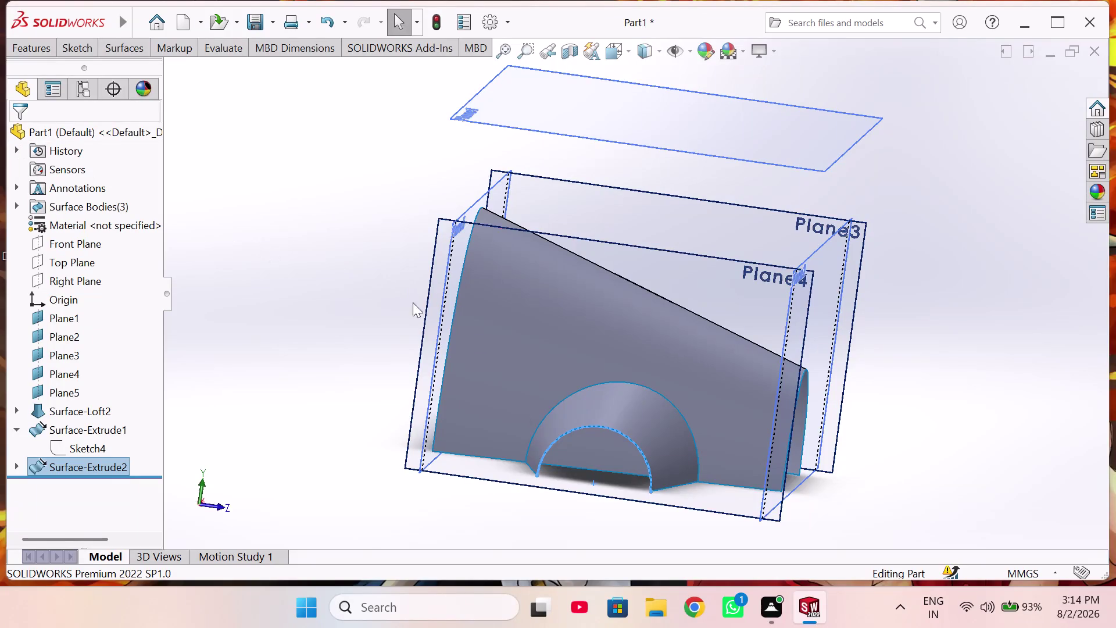
Open a sketch on Plane2, then exit and discard it unused.
middle_drag(491, 333, 393, 369)
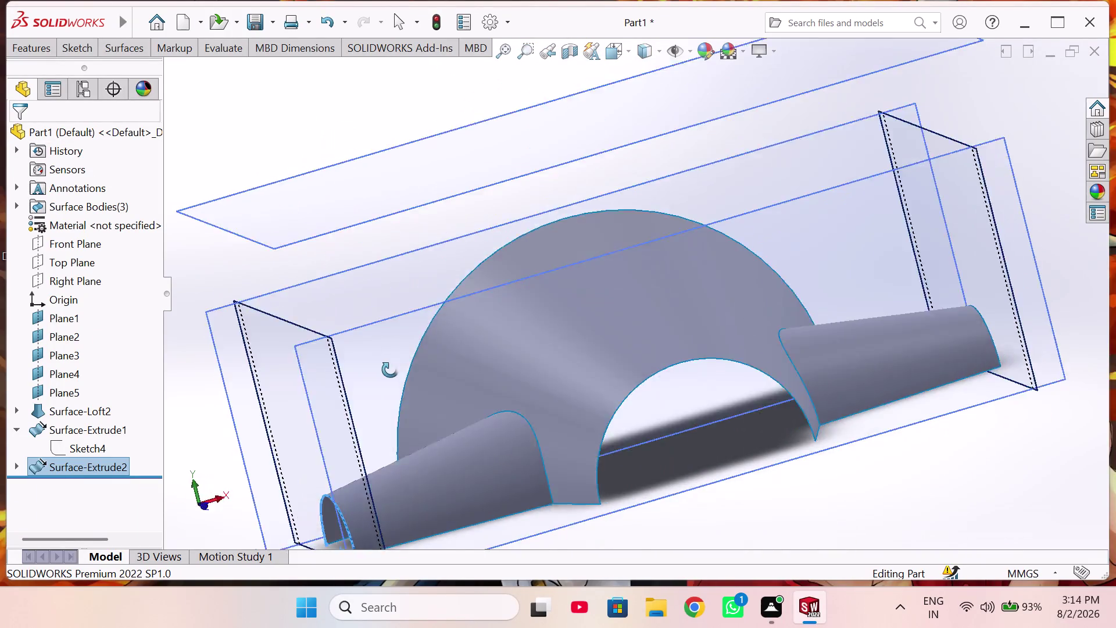
middle_drag(393, 370, 475, 314)
scroll(up, 3)
scroll(up, 3)
middle_drag(496, 334, 576, 335)
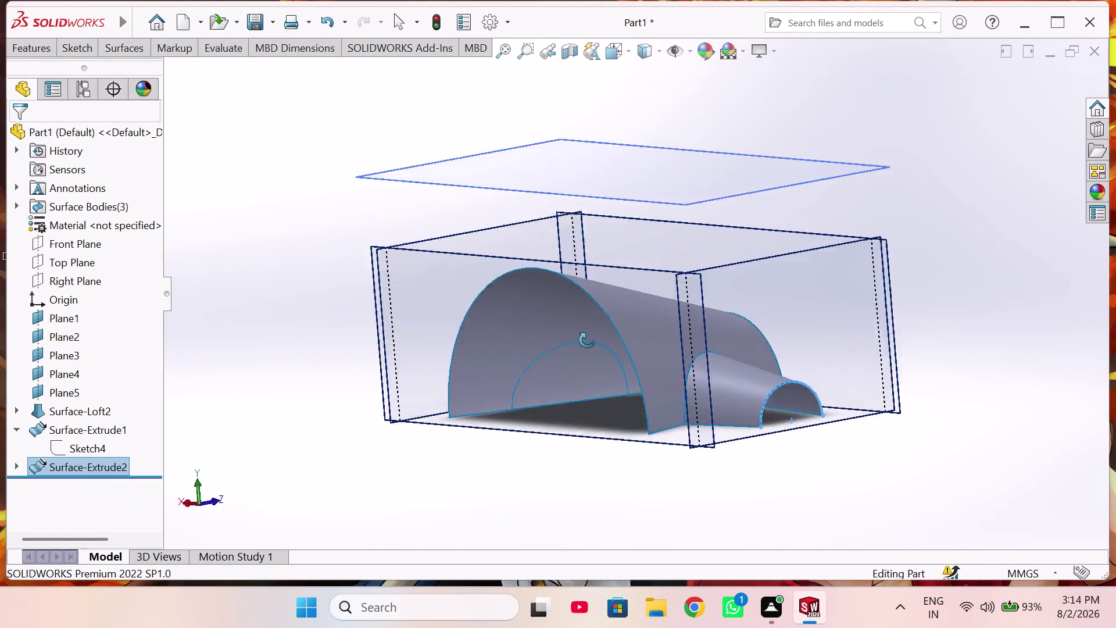
middle_drag(576, 335, 644, 404)
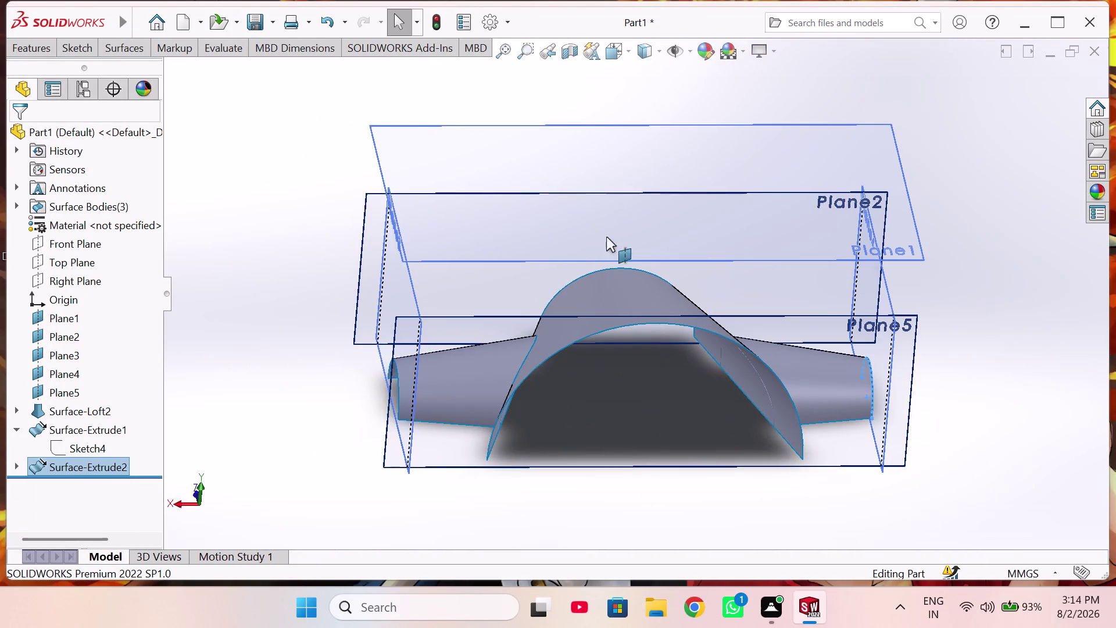
click(639, 195)
click(697, 152)
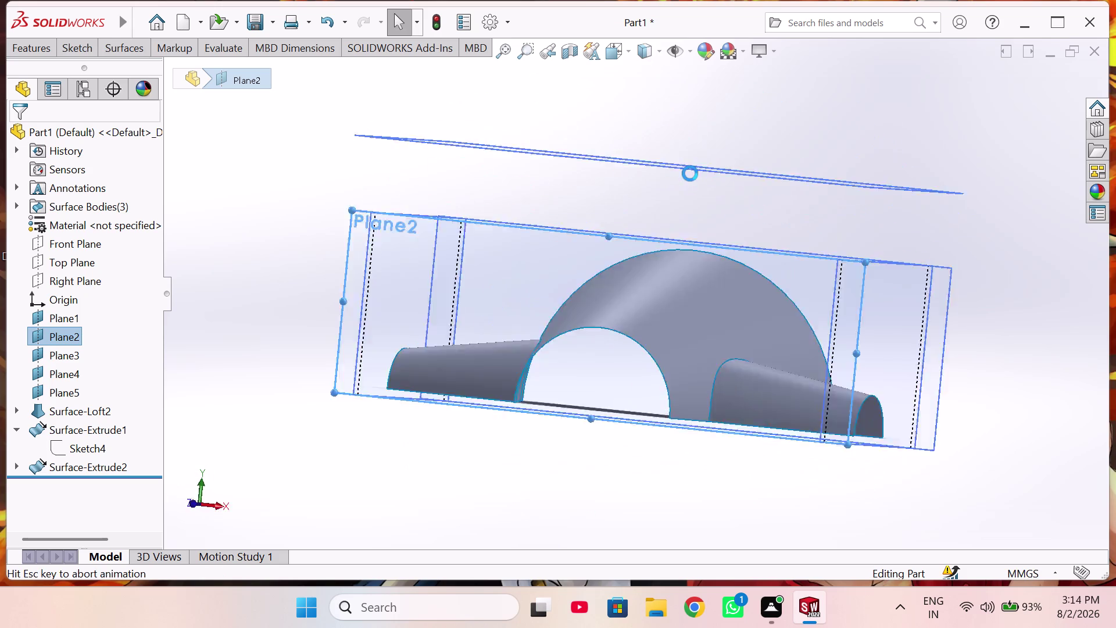
middle_drag(647, 247, 649, 257)
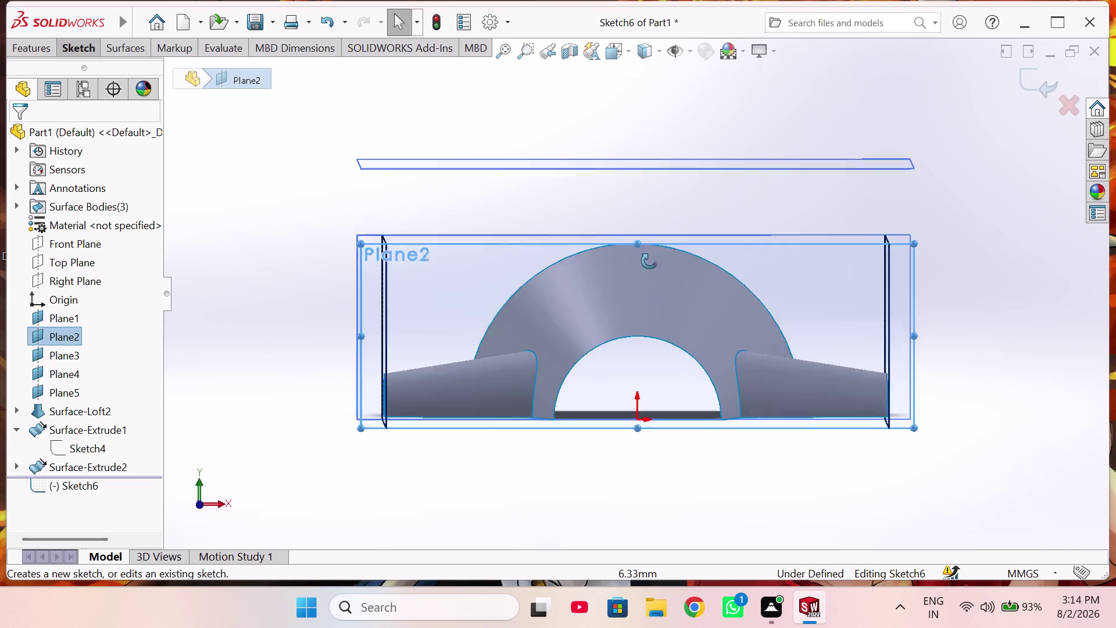
middle_drag(648, 257, 657, 352)
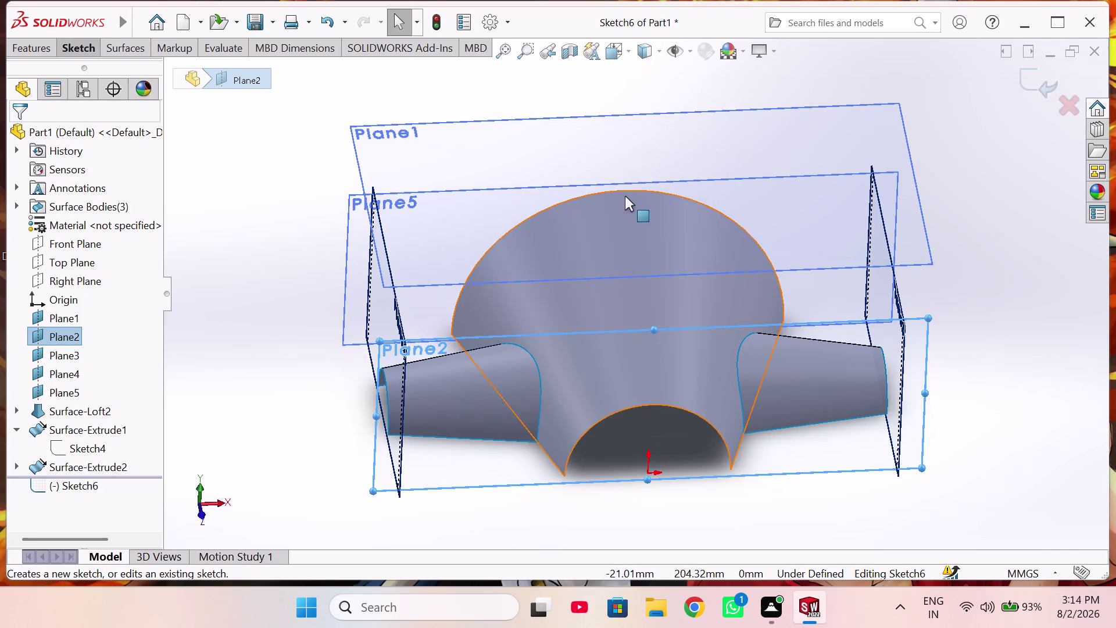
click(618, 187)
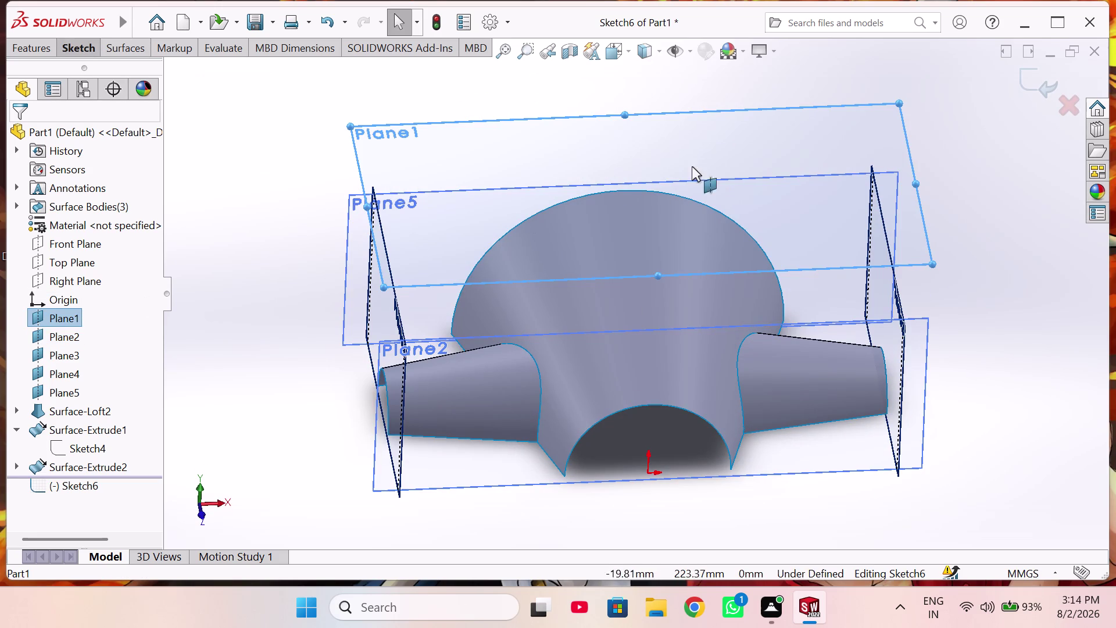
click(1074, 111)
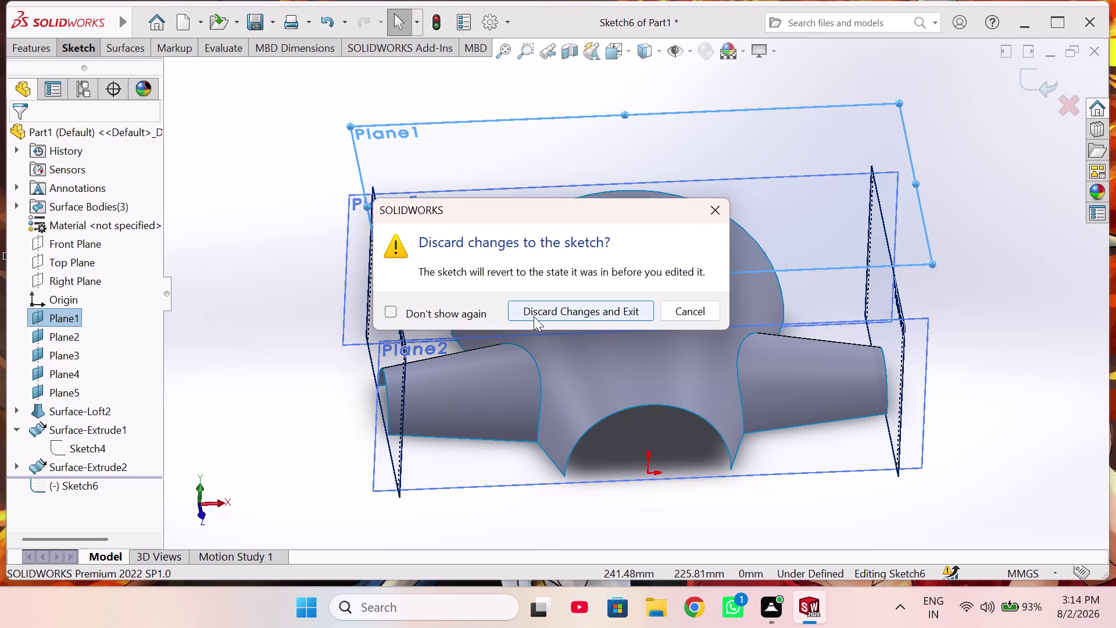
click(538, 312)
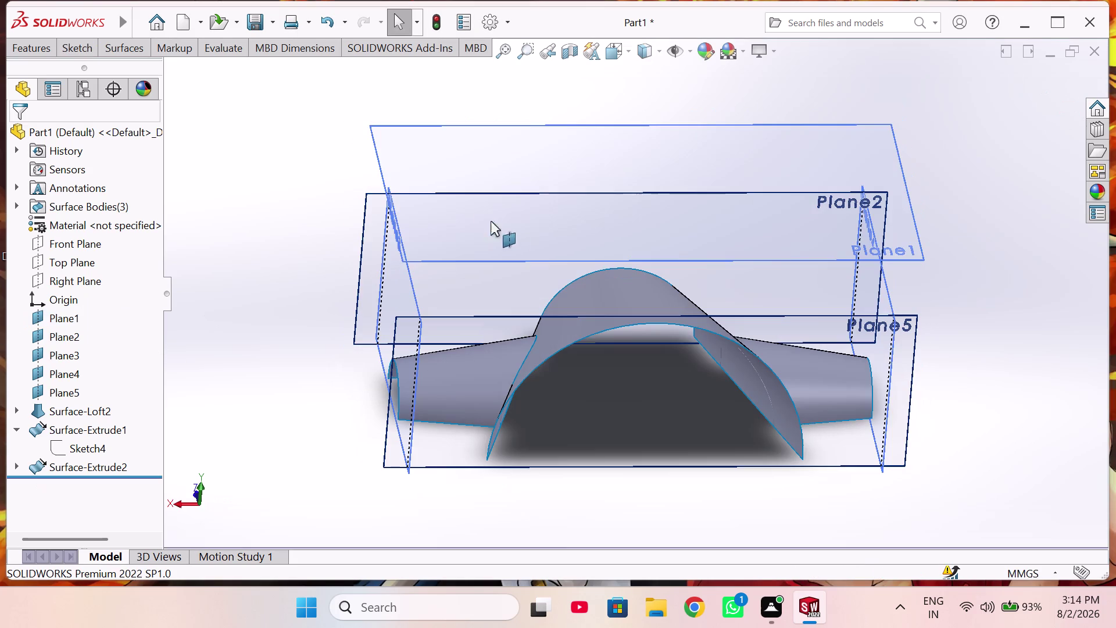
Start a sketch on Plane1 and draw a circle centred on the origin.
click(456, 159)
click(521, 130)
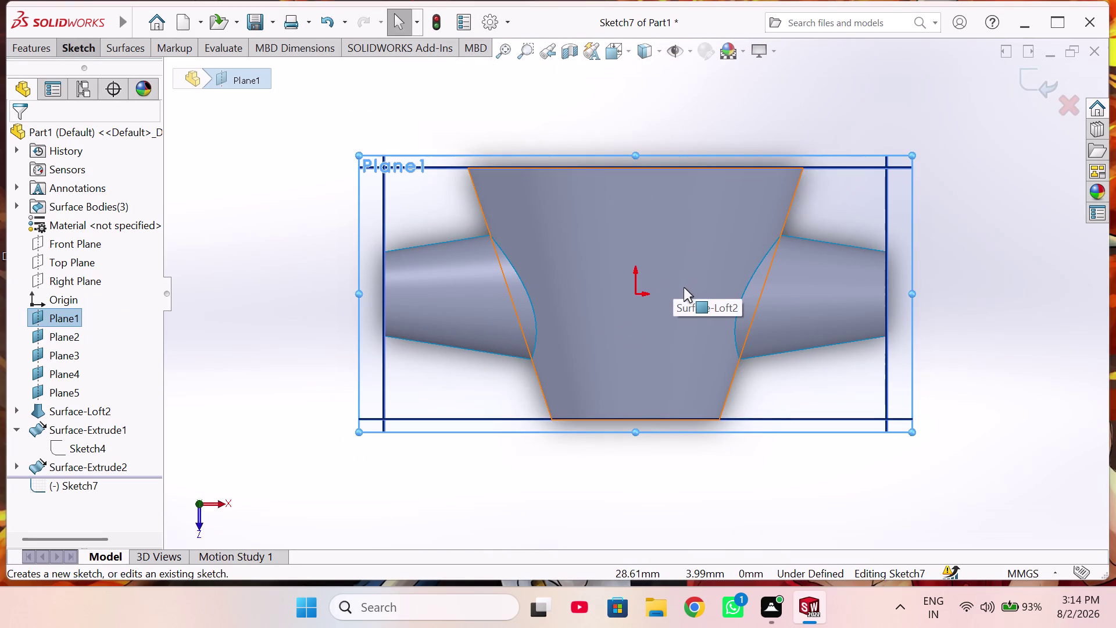
right_drag(705, 320, 811, 322)
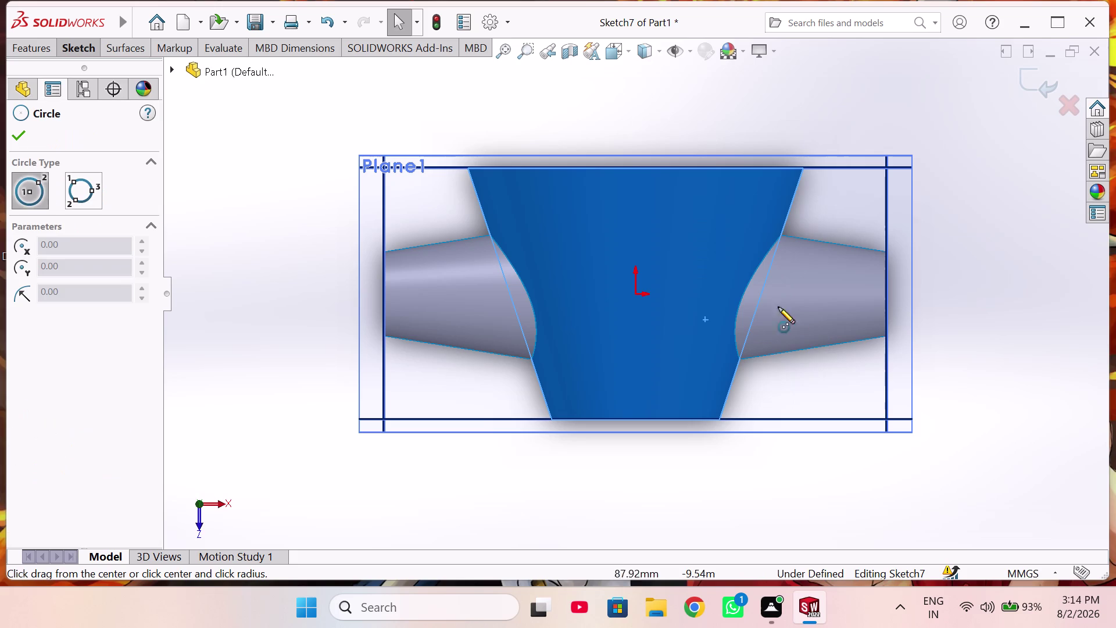
click(635, 296)
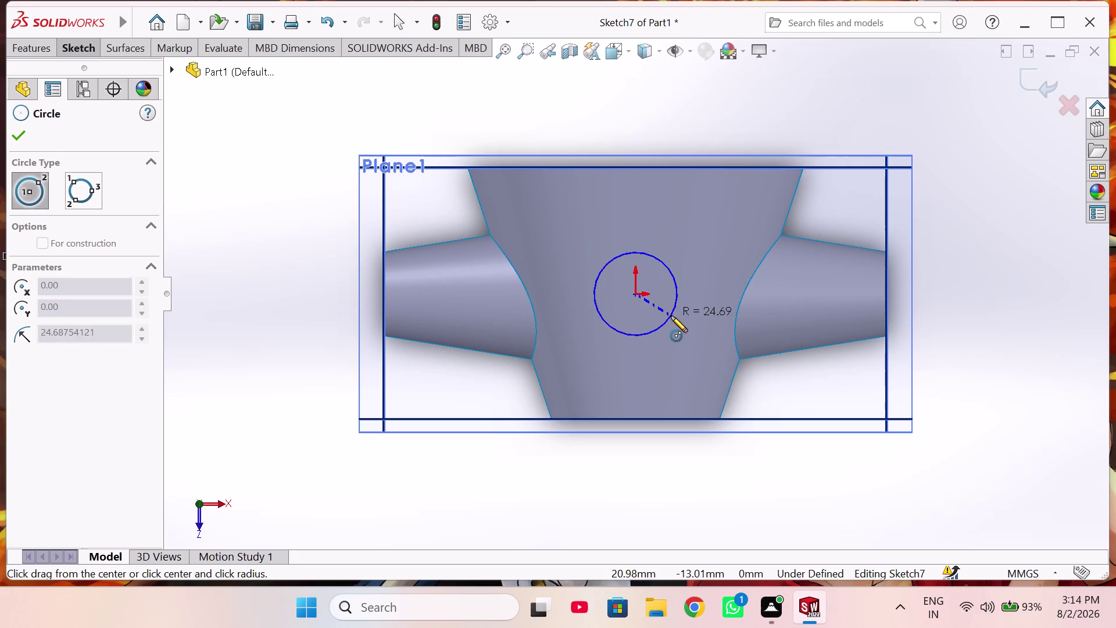
click(677, 317)
Add a diameter dimension to the circle with Smart Dimension.
right_drag(739, 292, 733, 254)
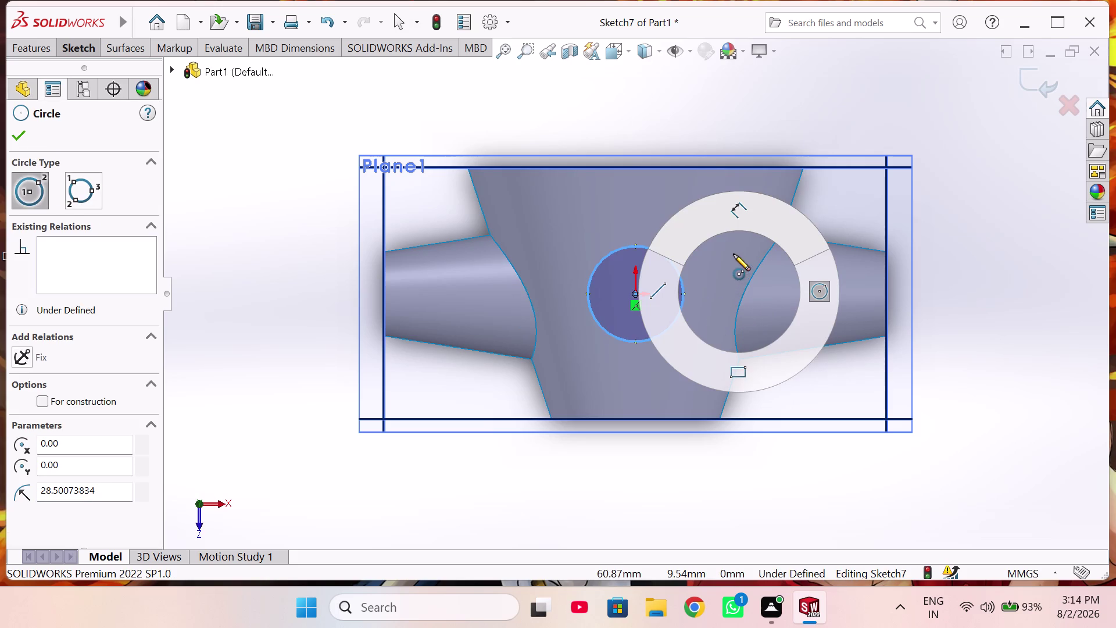
right_drag(734, 255, 727, 164)
click(671, 260)
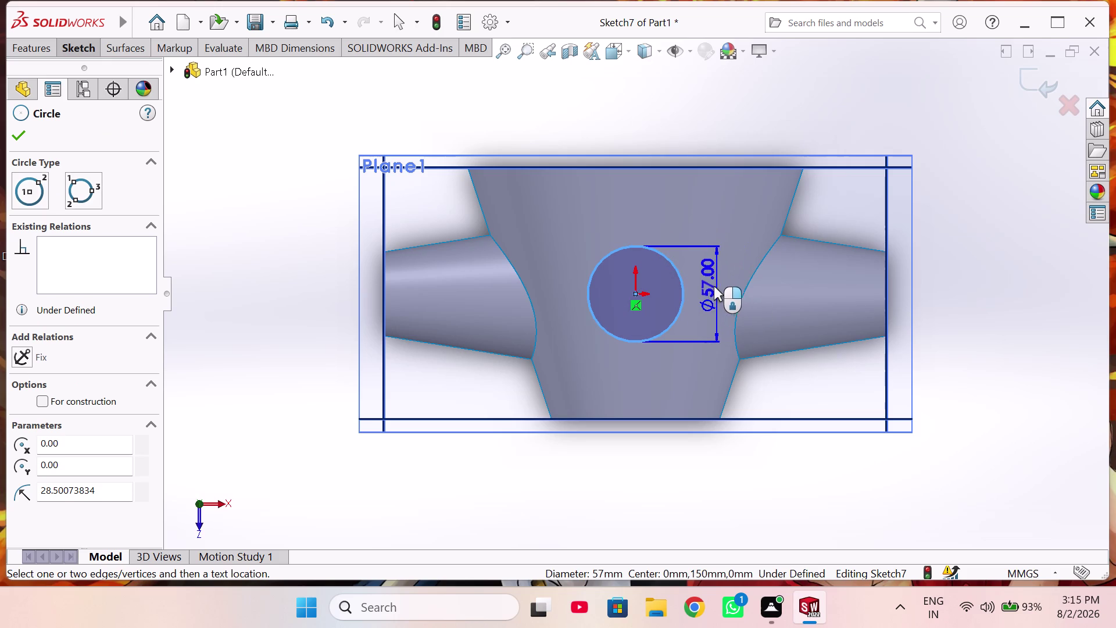
click(712, 285)
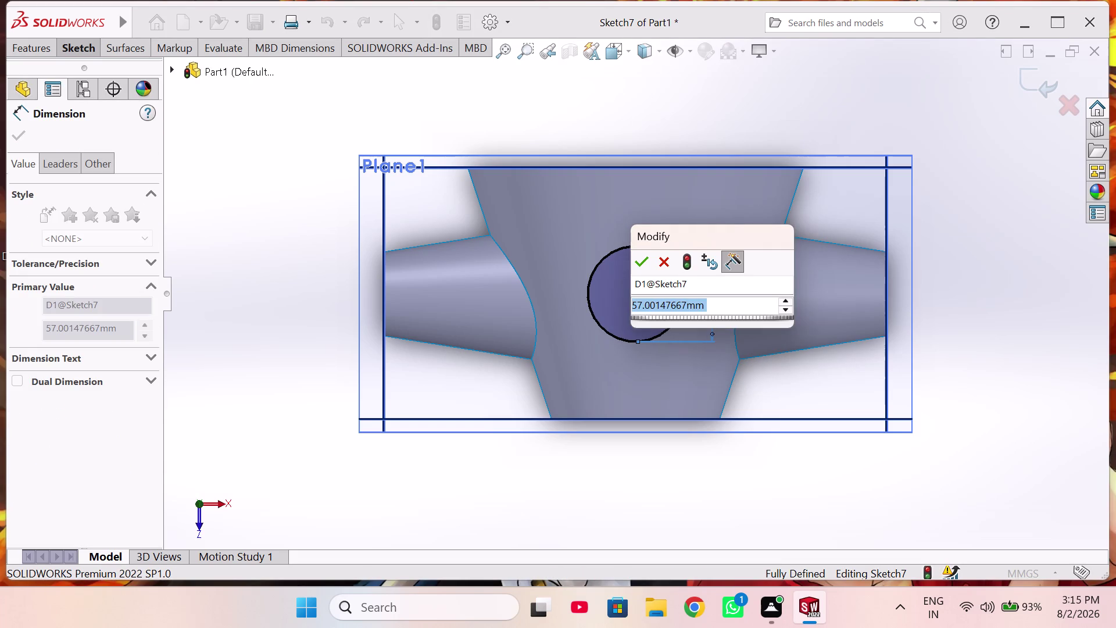
Set the circle's diameter to 50 mm.
text(25)
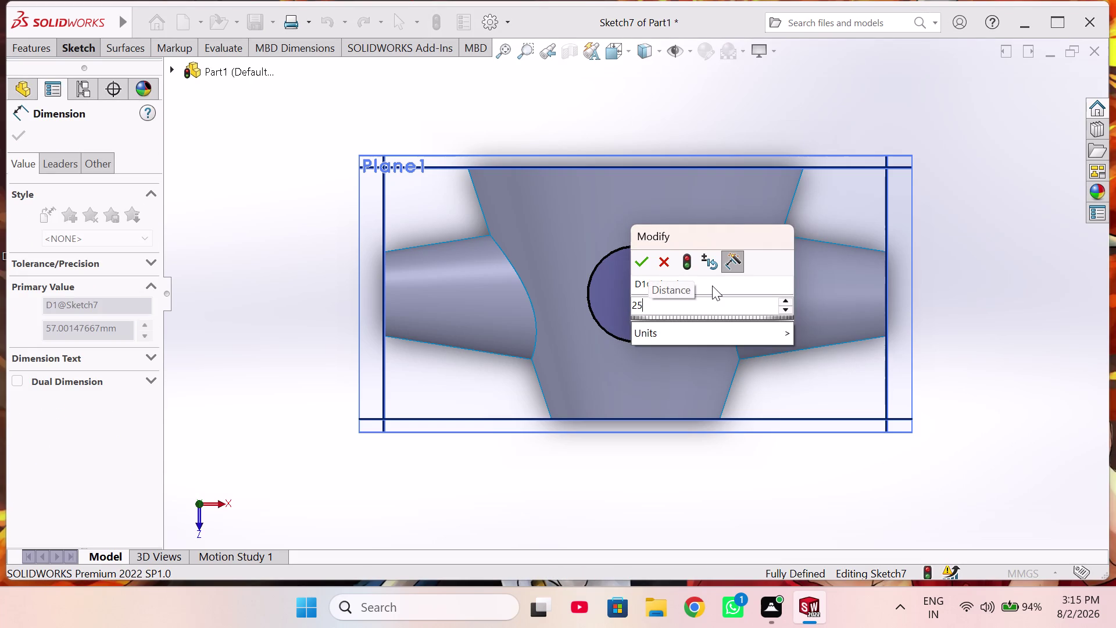
key(BackSpace)
key(BackSpace)
key(5)
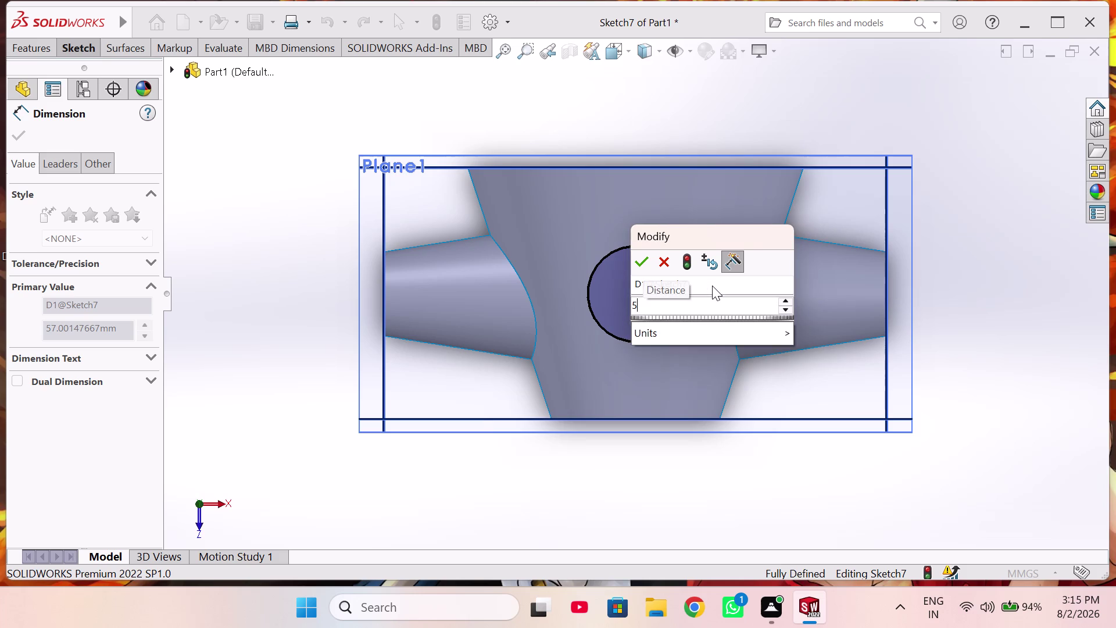
key(0)
key(Return)
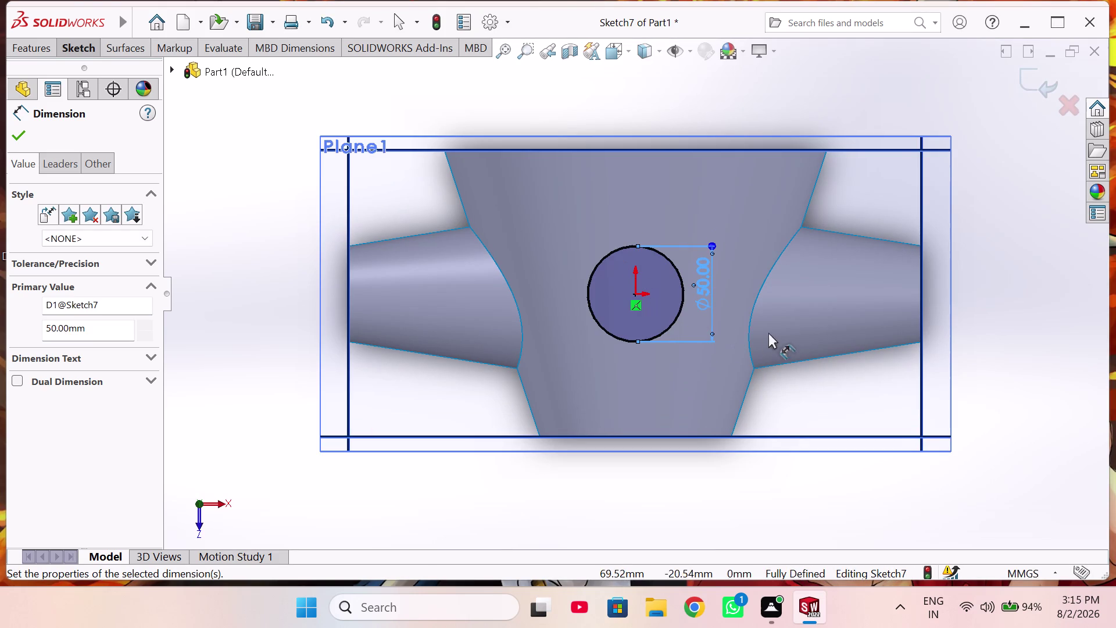
Remove the redundant 75 mm centre-to-edge dimension and finish Sketch7.
right_drag(770, 328, 767, 312)
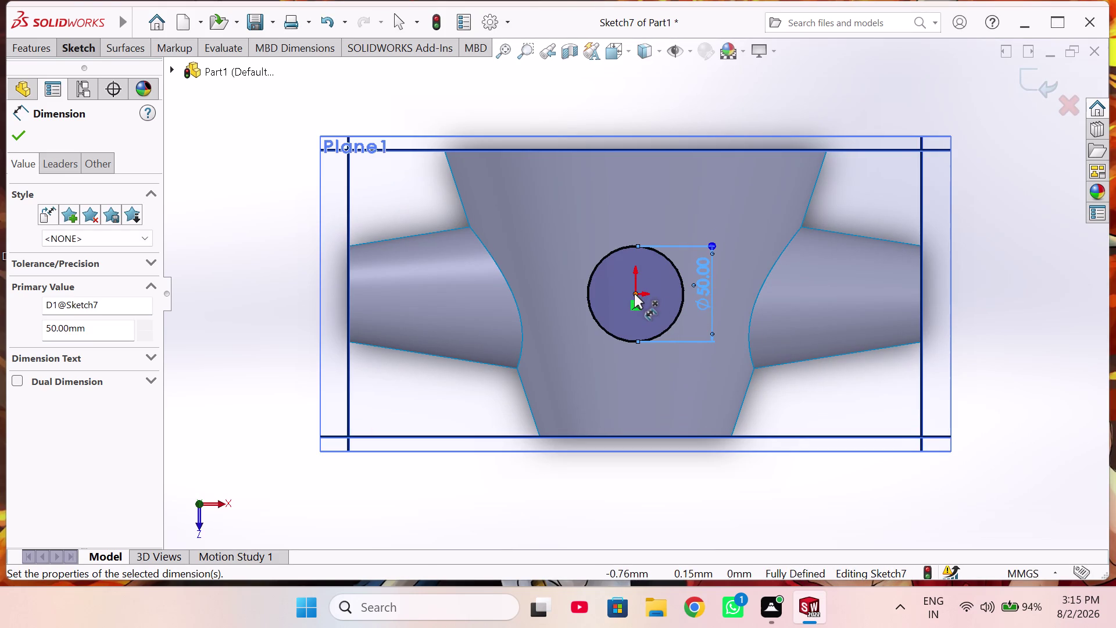
click(635, 294)
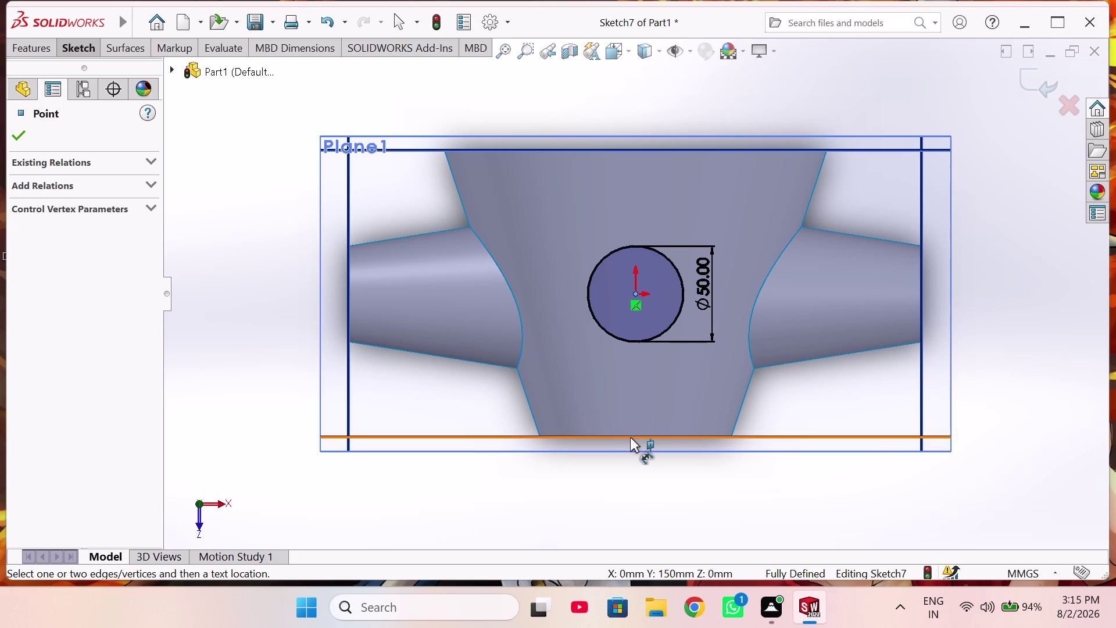
click(632, 437)
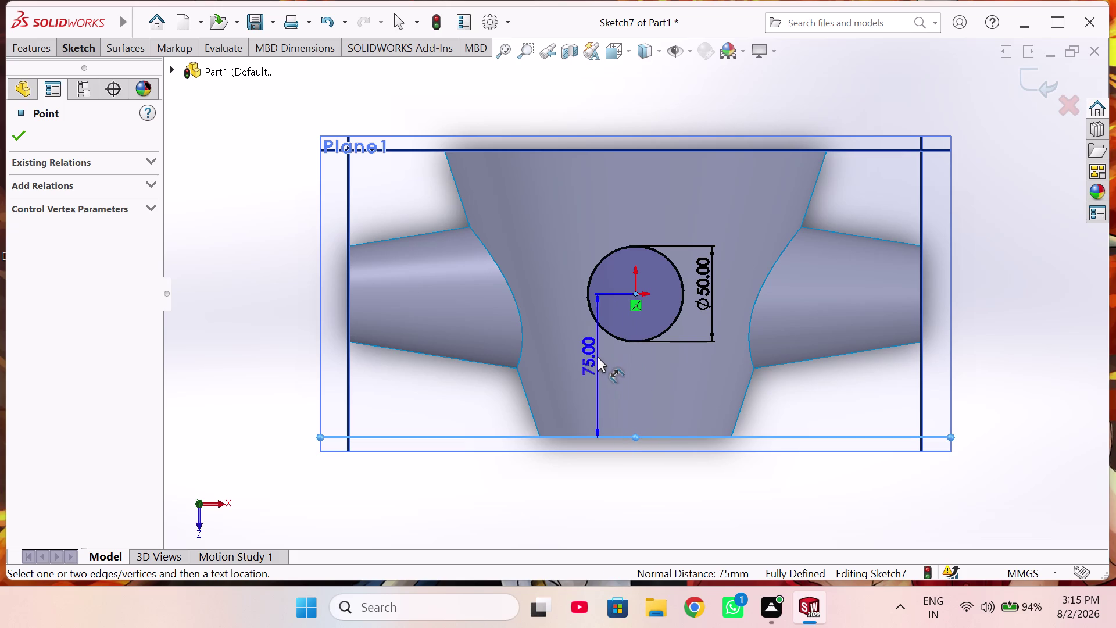
click(598, 357)
click(611, 202)
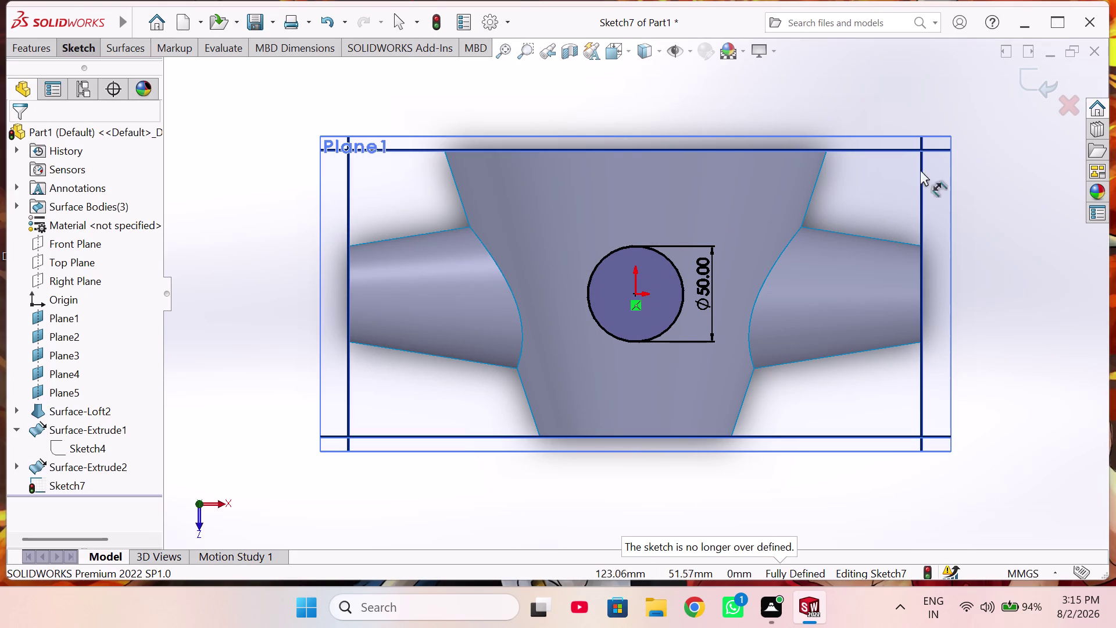
click(1034, 89)
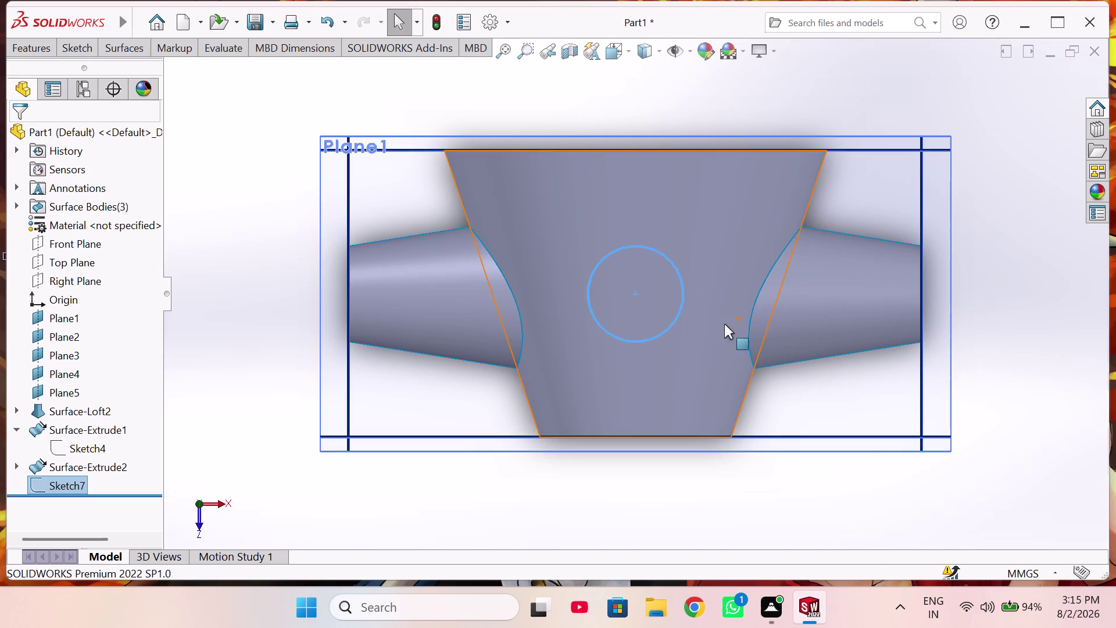
Surface-extrude the circle Up To Surface, ending at Surface-Loft2.
middle_drag(724, 331, 817, 323)
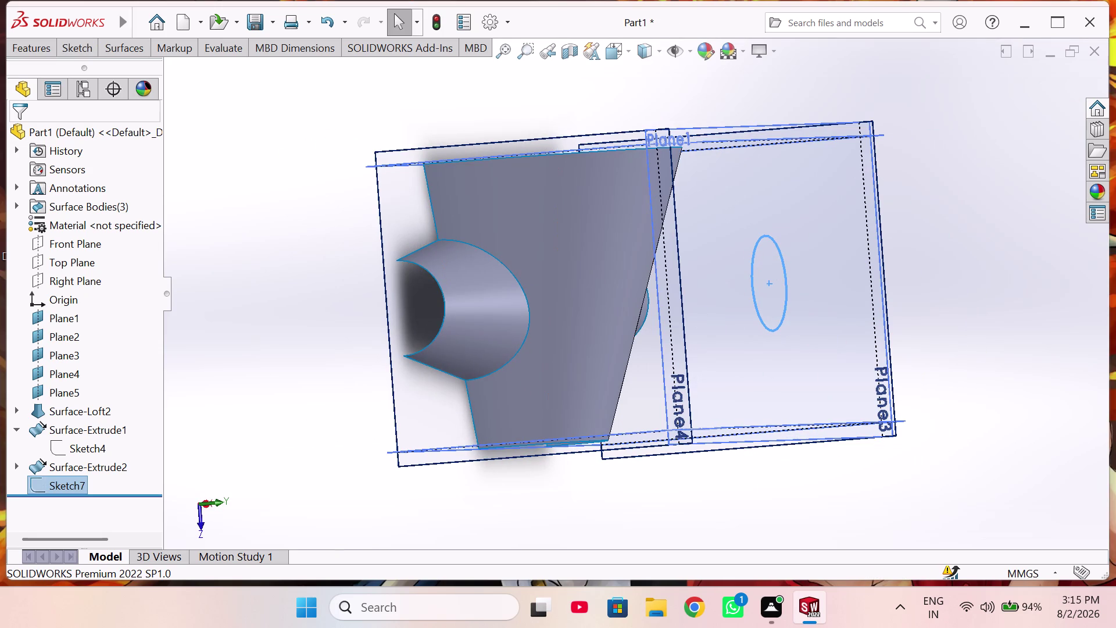
click(142, 36)
click(142, 44)
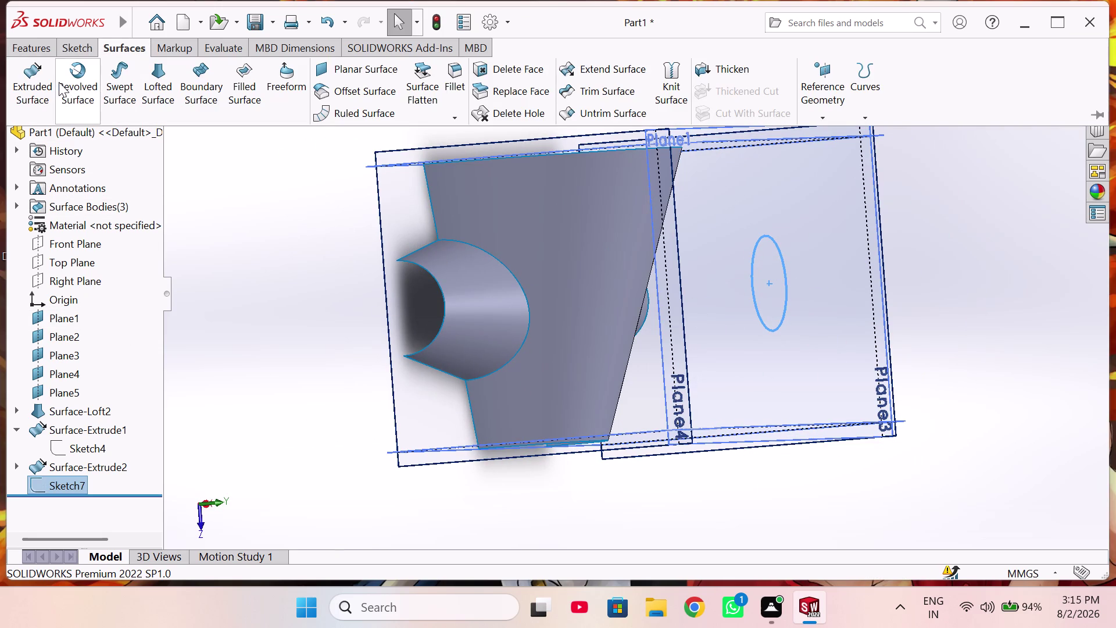
click(49, 82)
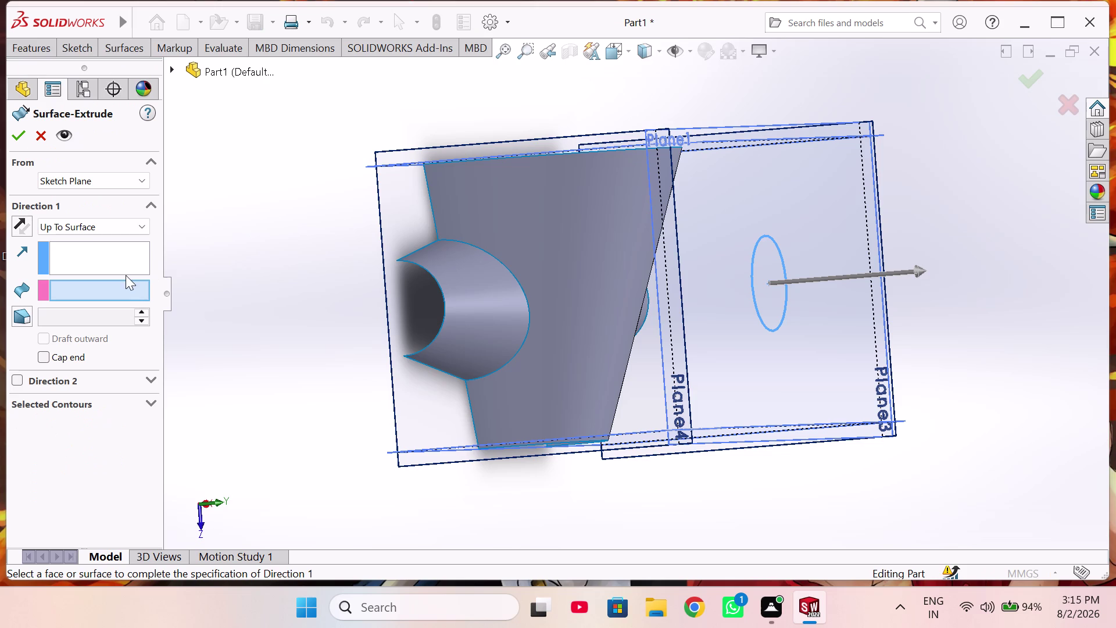
click(113, 259)
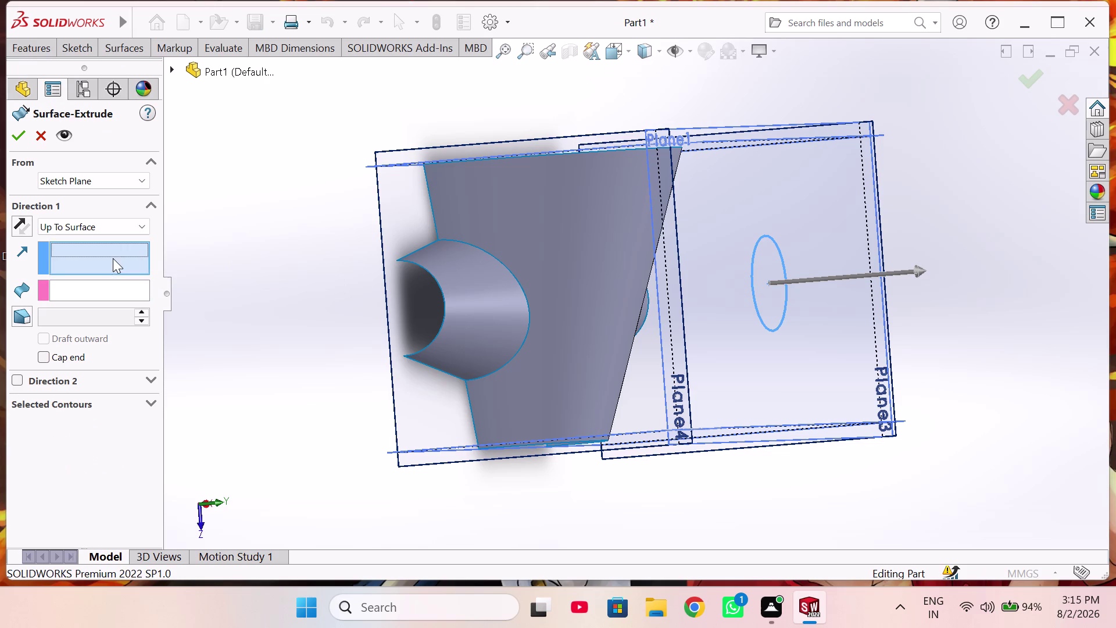
click(611, 298)
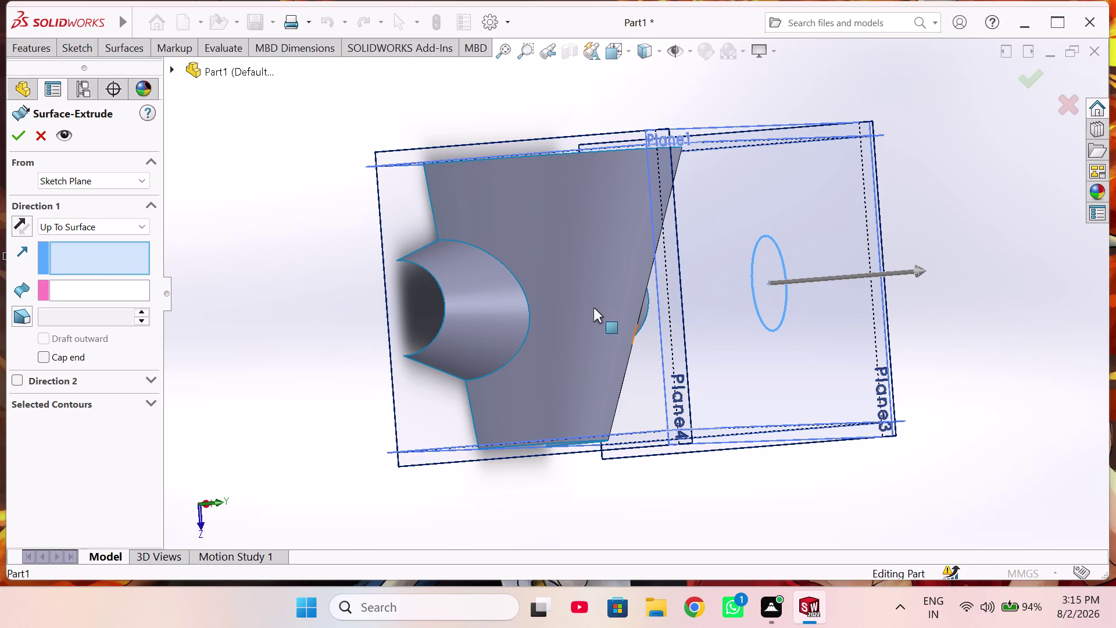
click(591, 317)
middle_drag(590, 314, 548, 320)
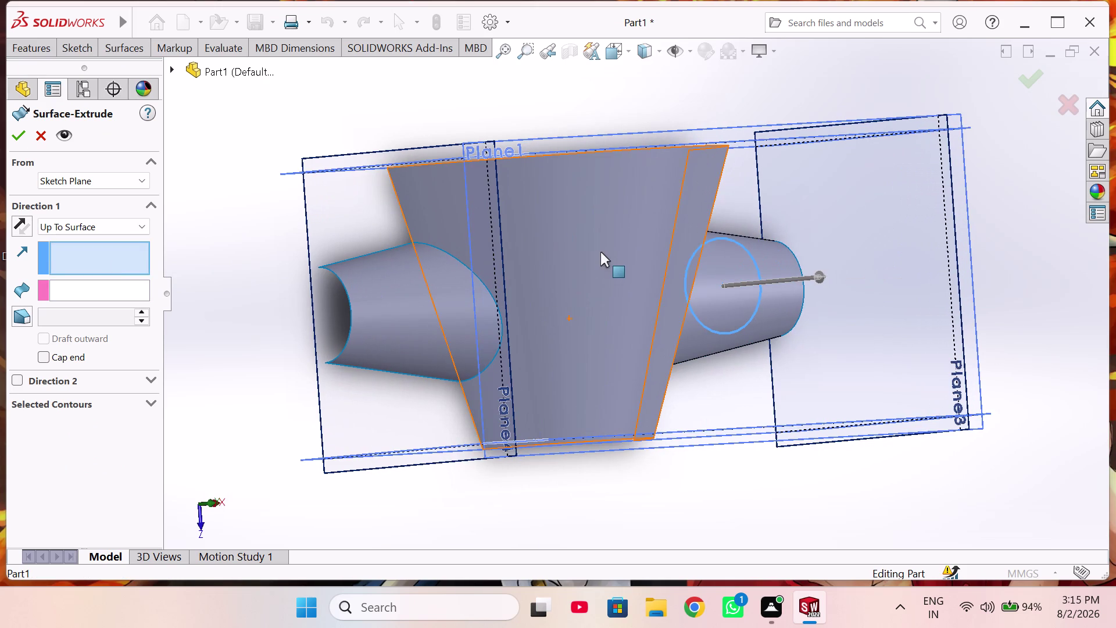
click(601, 251)
click(94, 290)
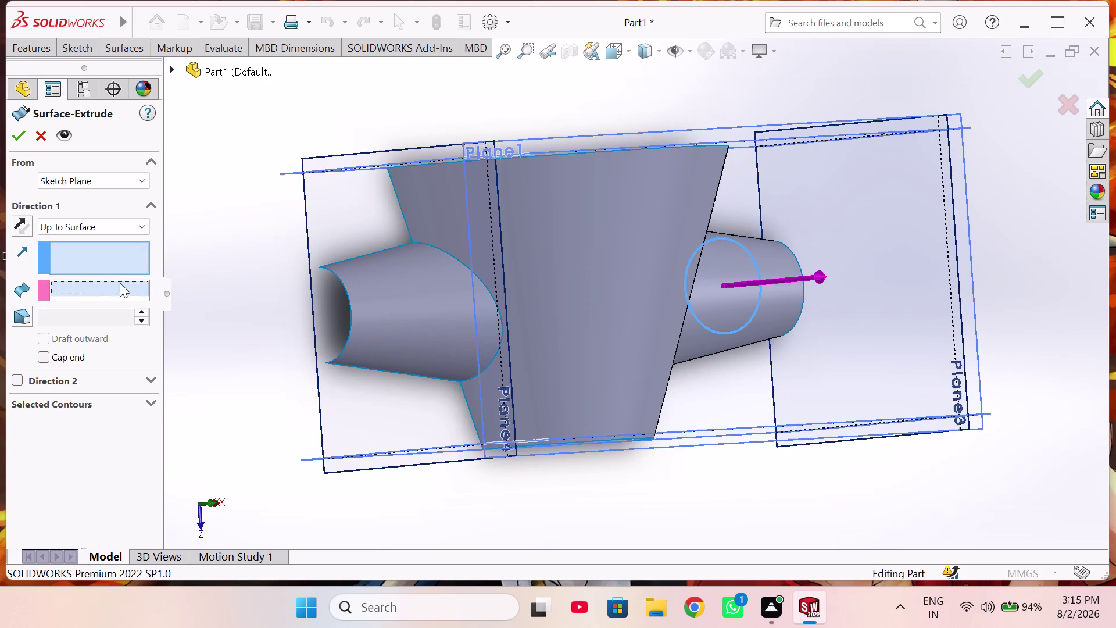
click(602, 276)
middle_click(579, 322)
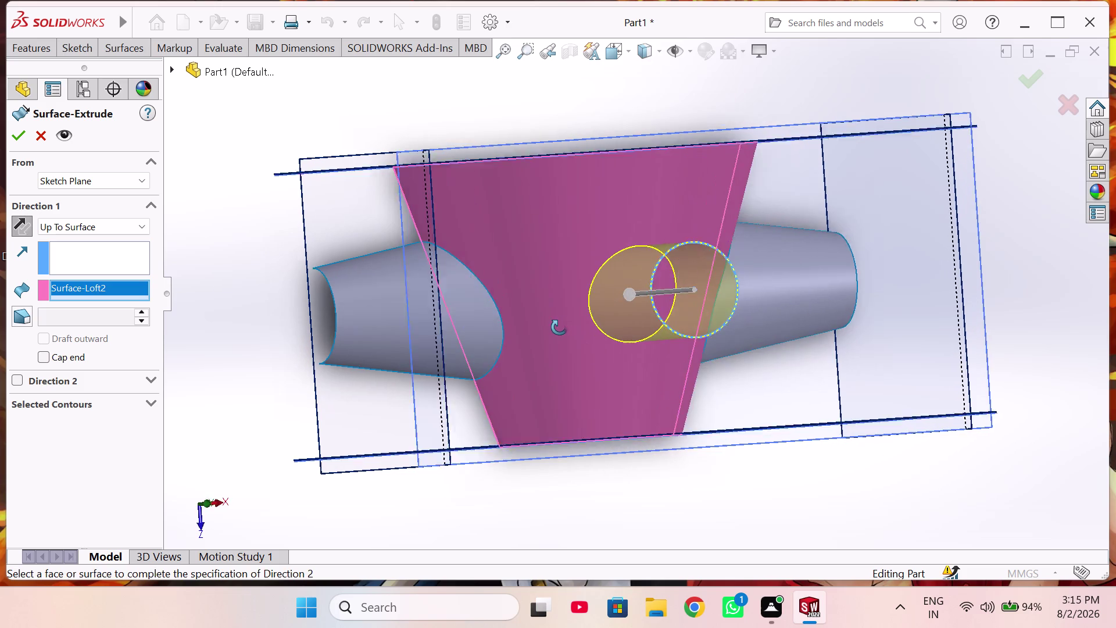
Add a 9° outward draft to the extrusion and confirm Surface-Extrude3.
click(26, 320)
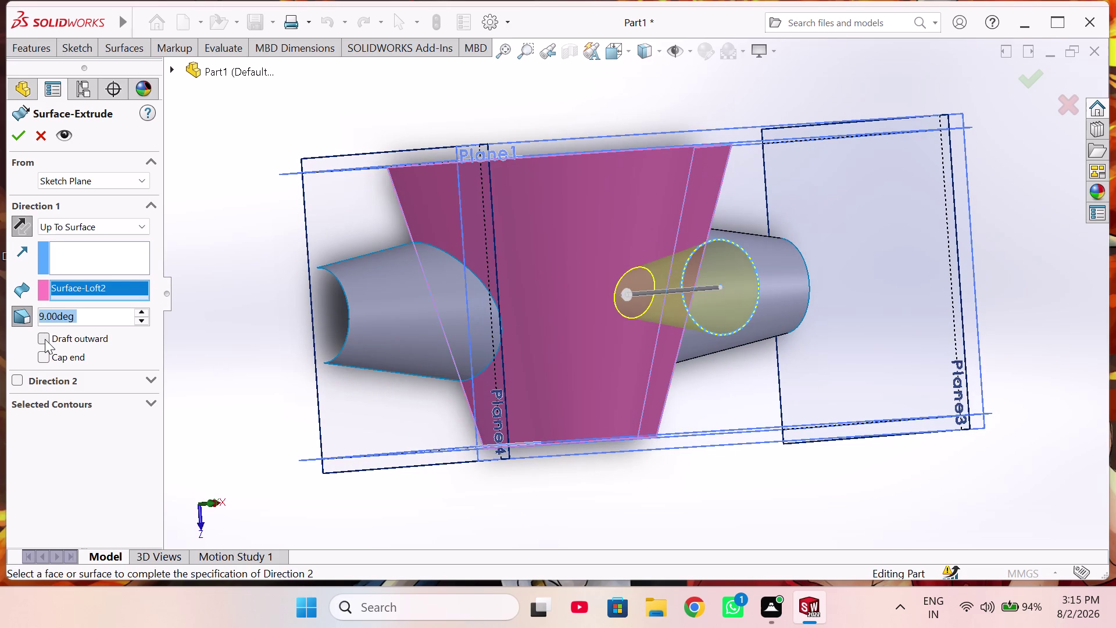
click(45, 339)
middle_drag(400, 380, 503, 393)
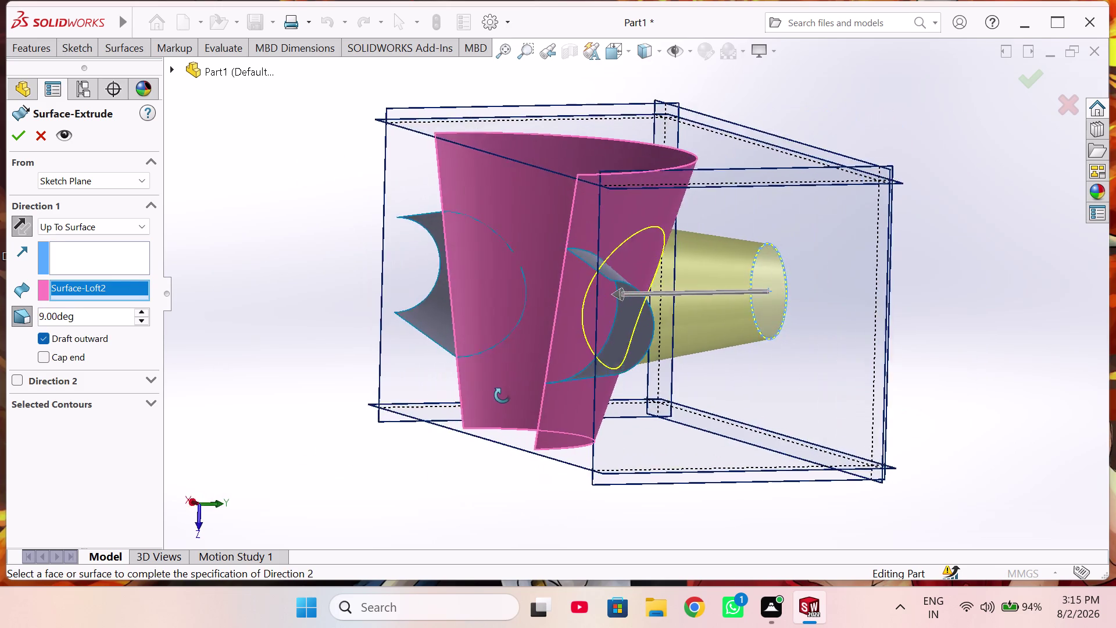
middle_drag(503, 392, 677, 396)
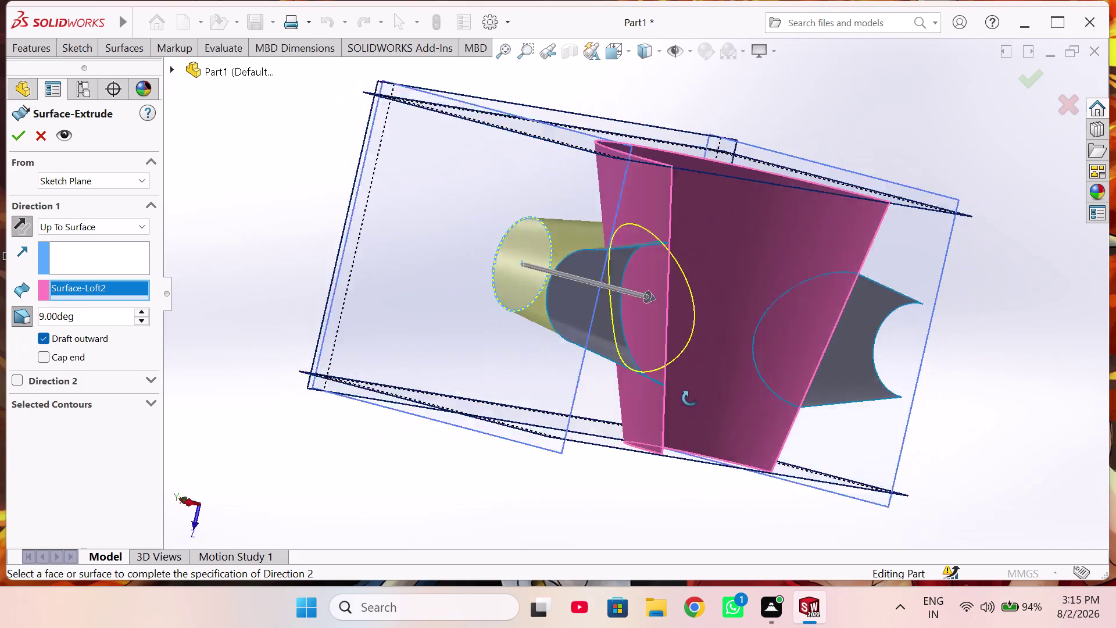
middle_drag(676, 396, 820, 416)
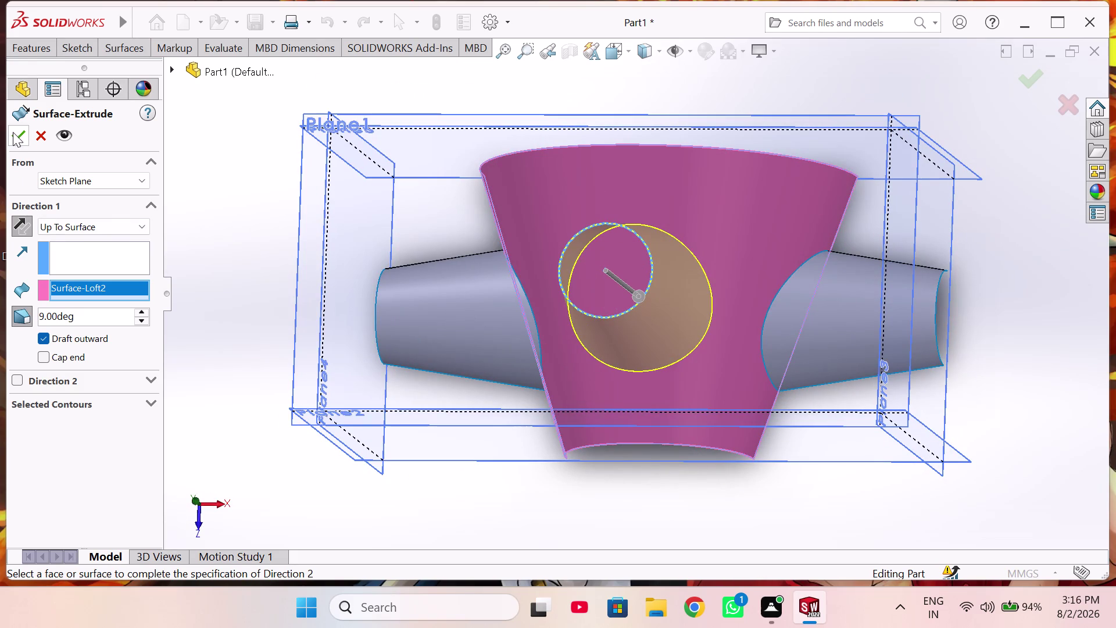
click(14, 132)
middle_drag(454, 274, 667, 306)
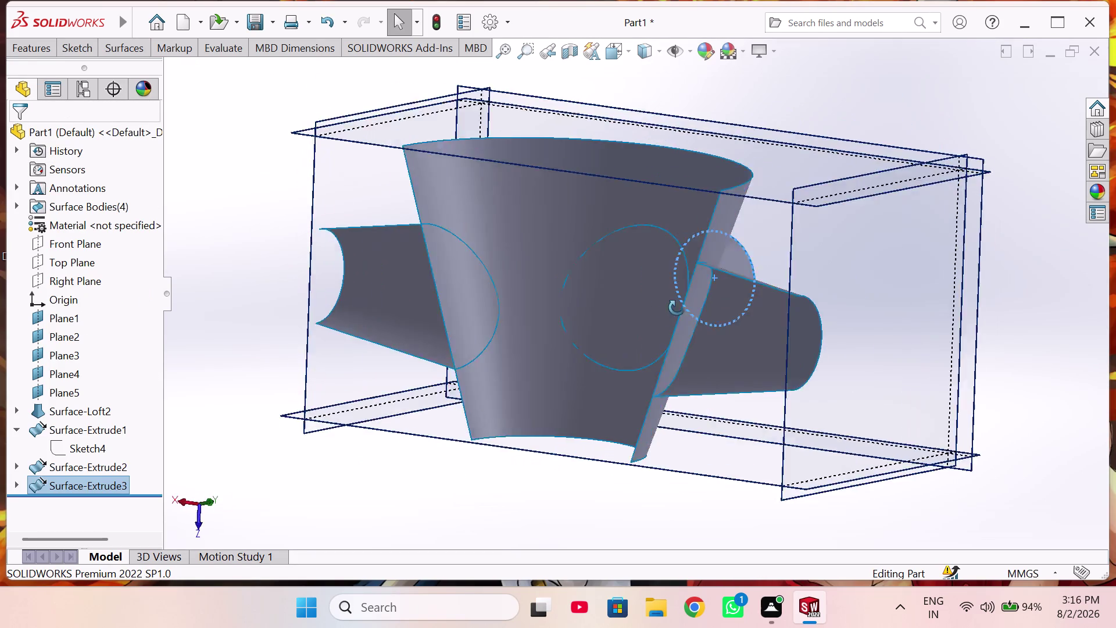
Select Plane1 through Plane5 in the tree and hide them.
middle_drag(667, 306, 442, 382)
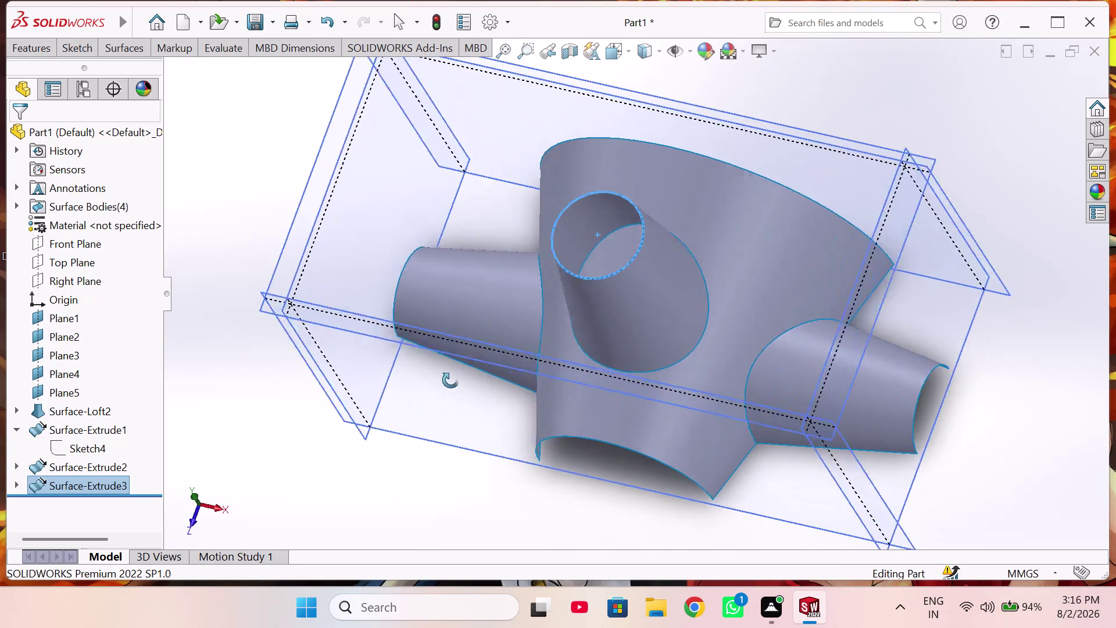
middle_drag(443, 382, 458, 379)
click(411, 477)
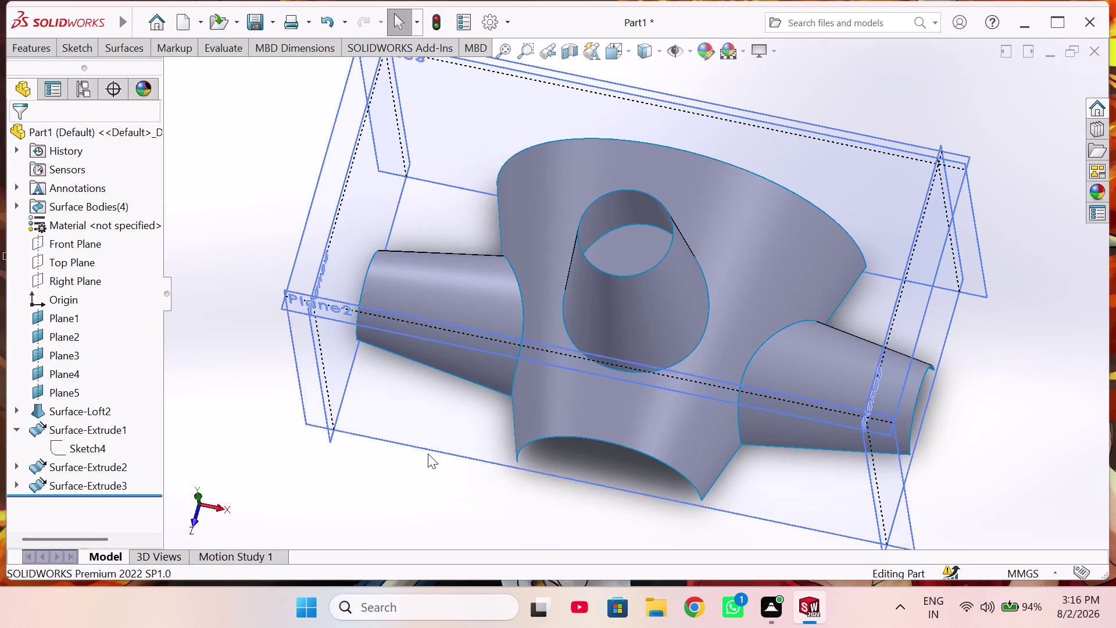
scroll(up, 3)
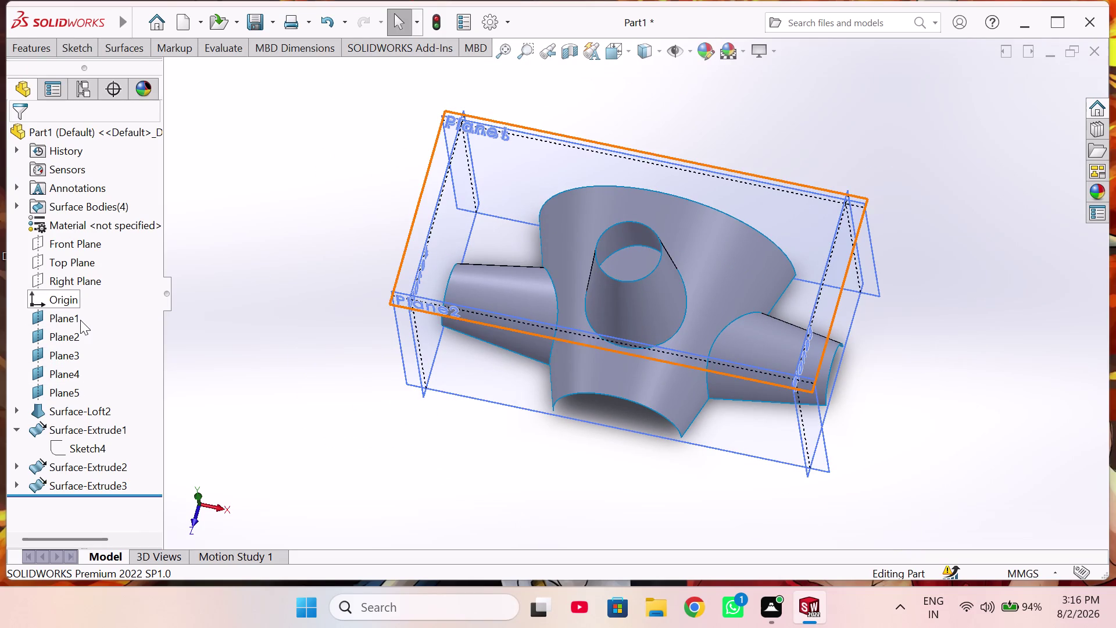
click(65, 317)
click(66, 333)
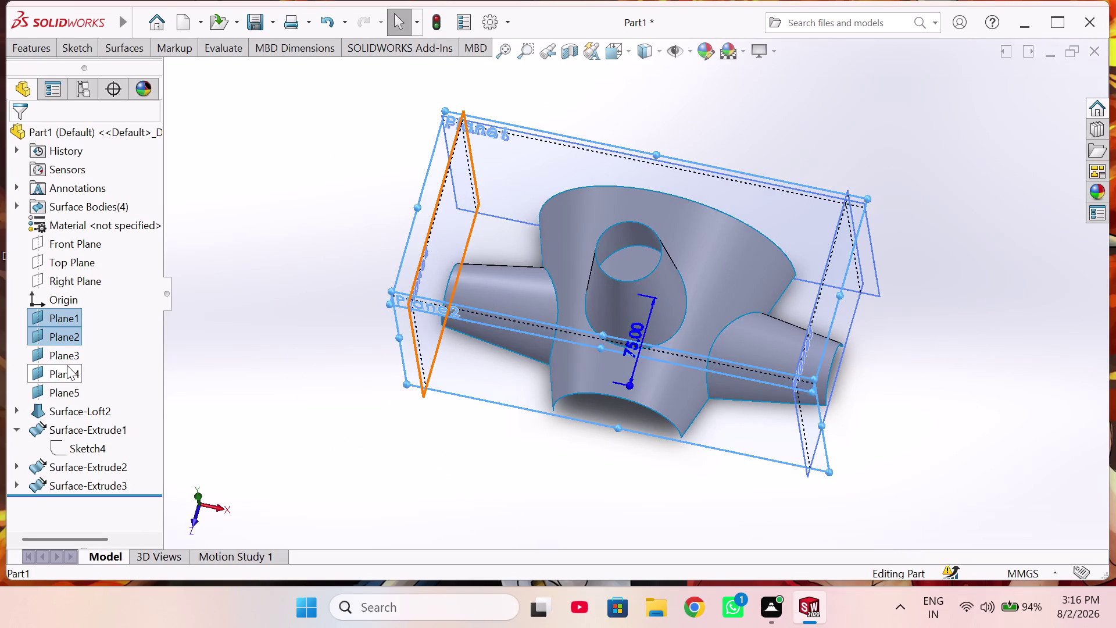
click(62, 355)
click(62, 365)
click(57, 392)
right_click(57, 392)
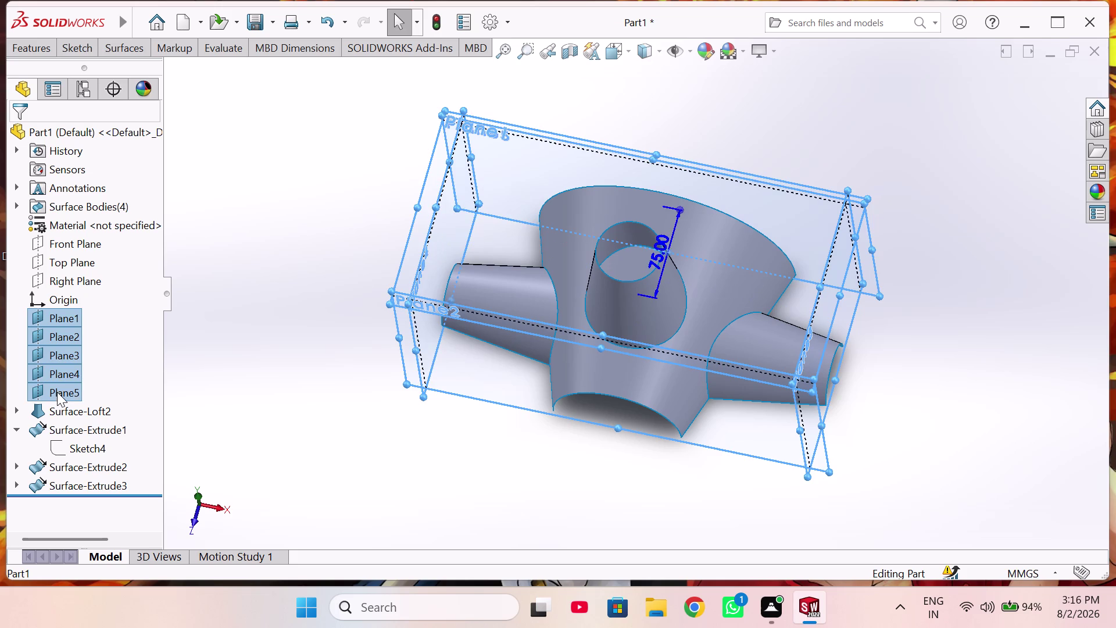
click(68, 308)
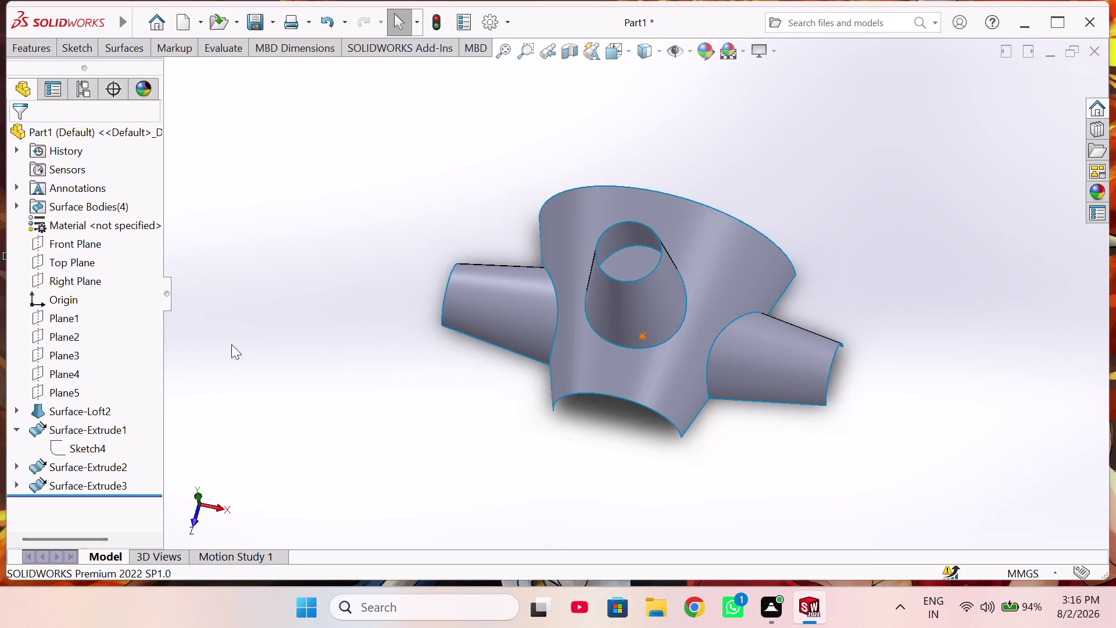
Check the model from several standard views, ending on Front.
middle_drag(356, 404, 509, 387)
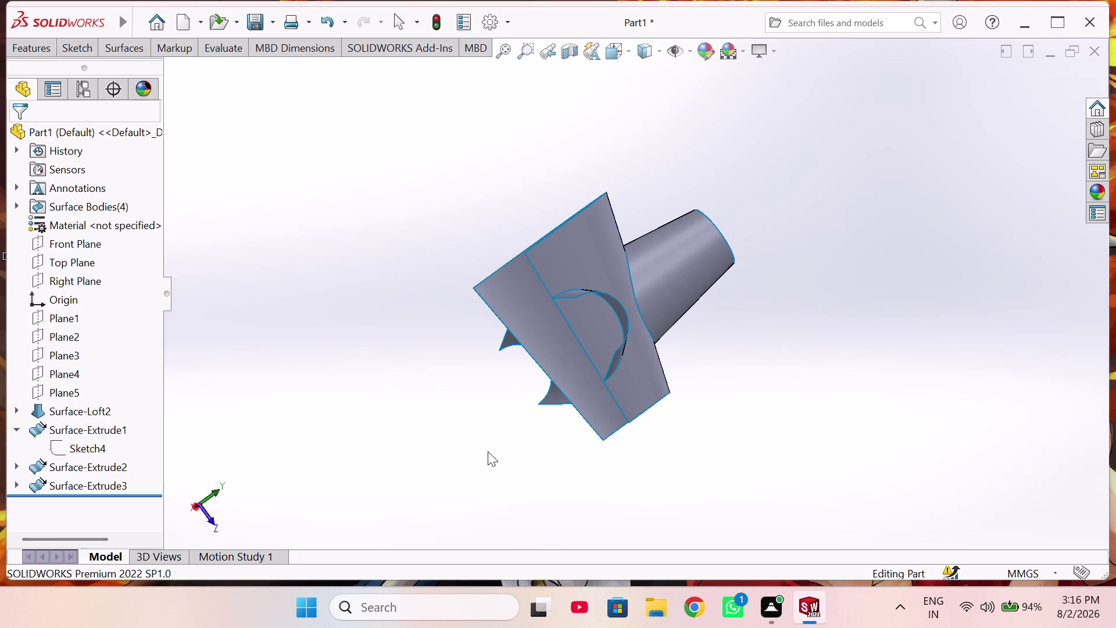
key(ctrl+1)
key(ctrl+2)
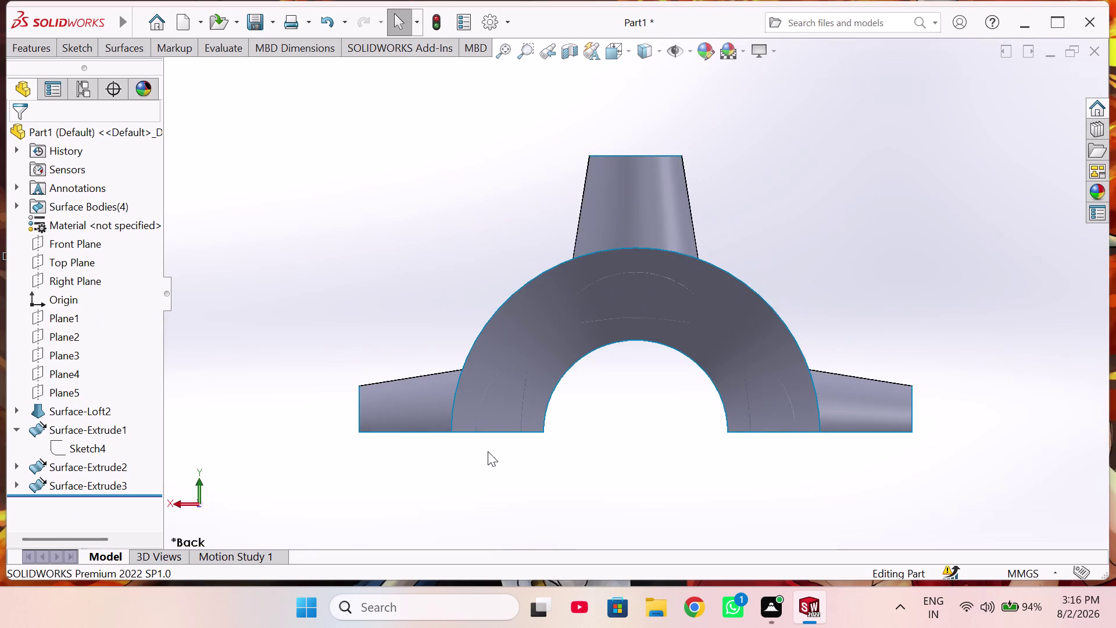
key(ctrl+3)
key(ctrl+4)
key(ctrl+7)
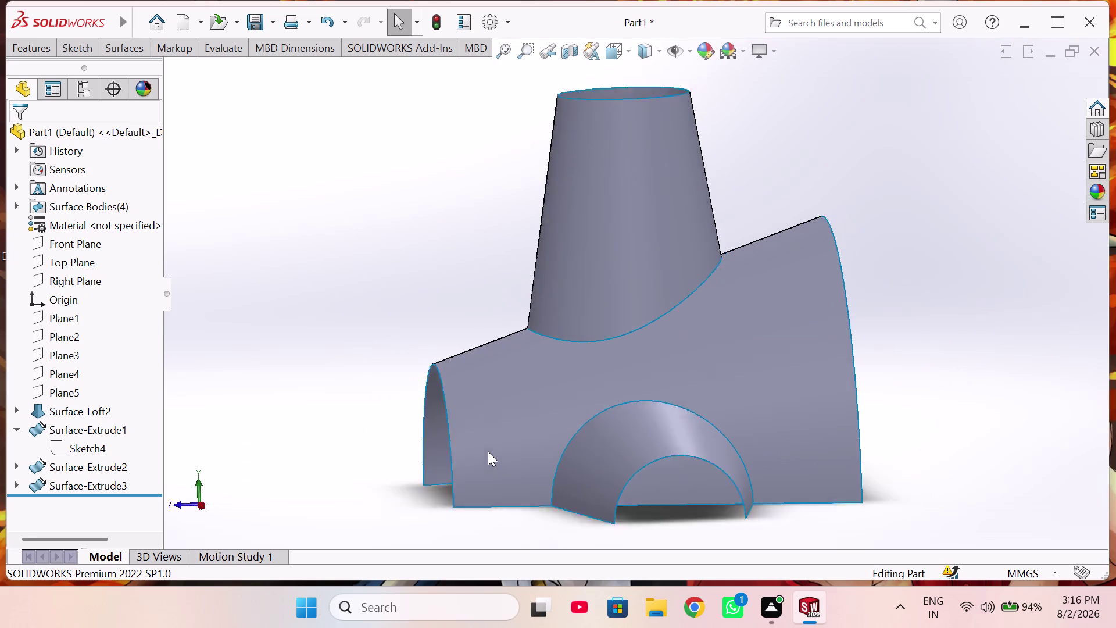
key(ctrl+1)
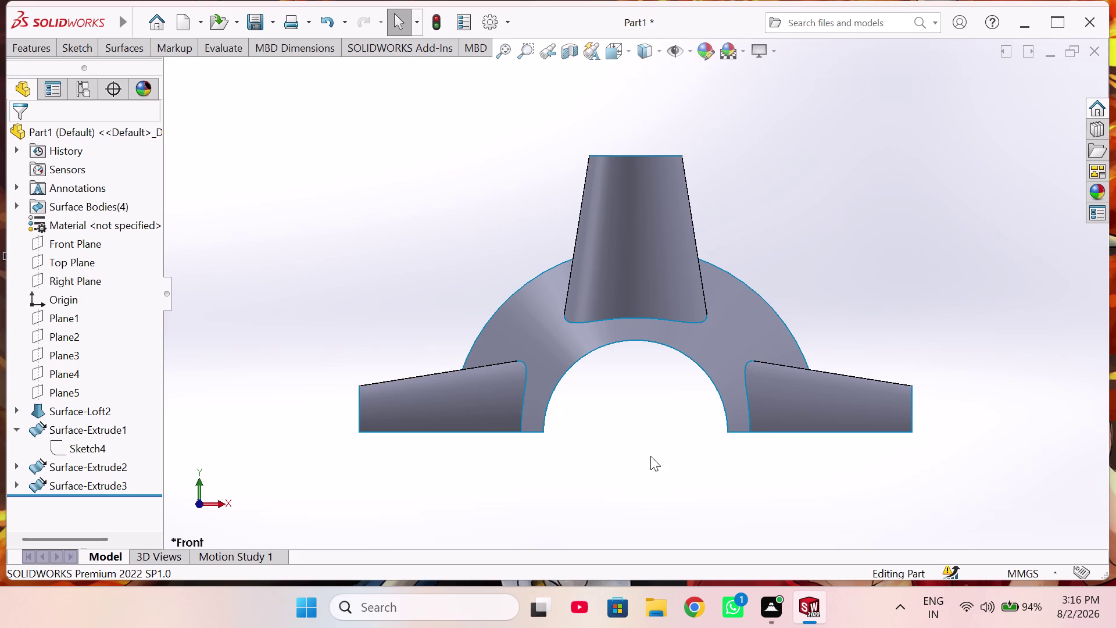
Orbit the model to inspect the open base gaps and the top port.
right_drag(394, 211, 362, 202)
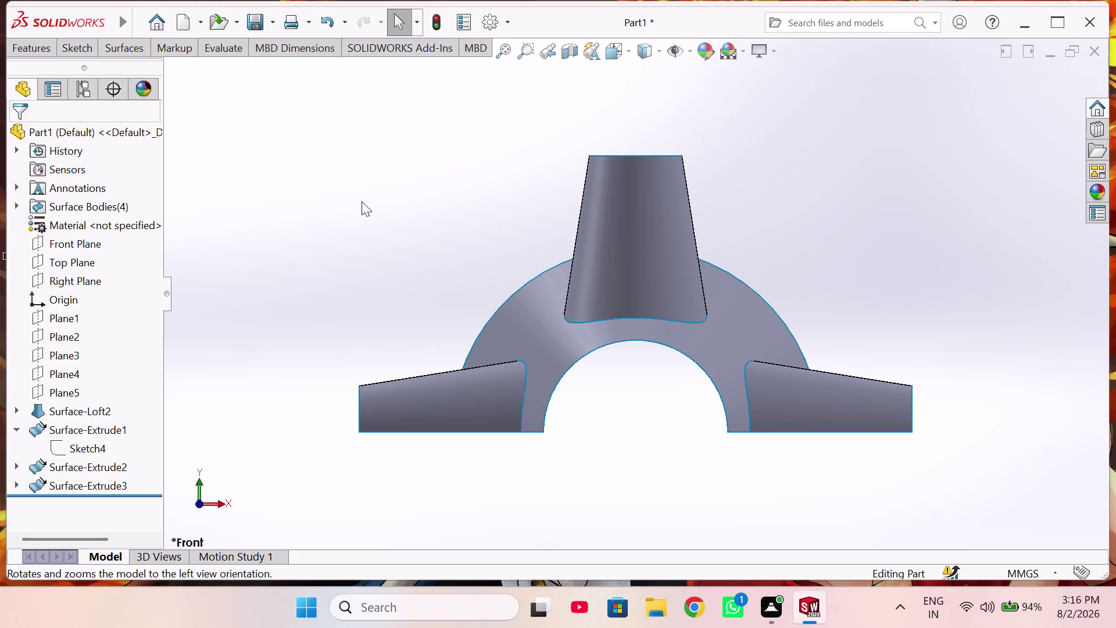
right_drag(362, 201, 379, 196)
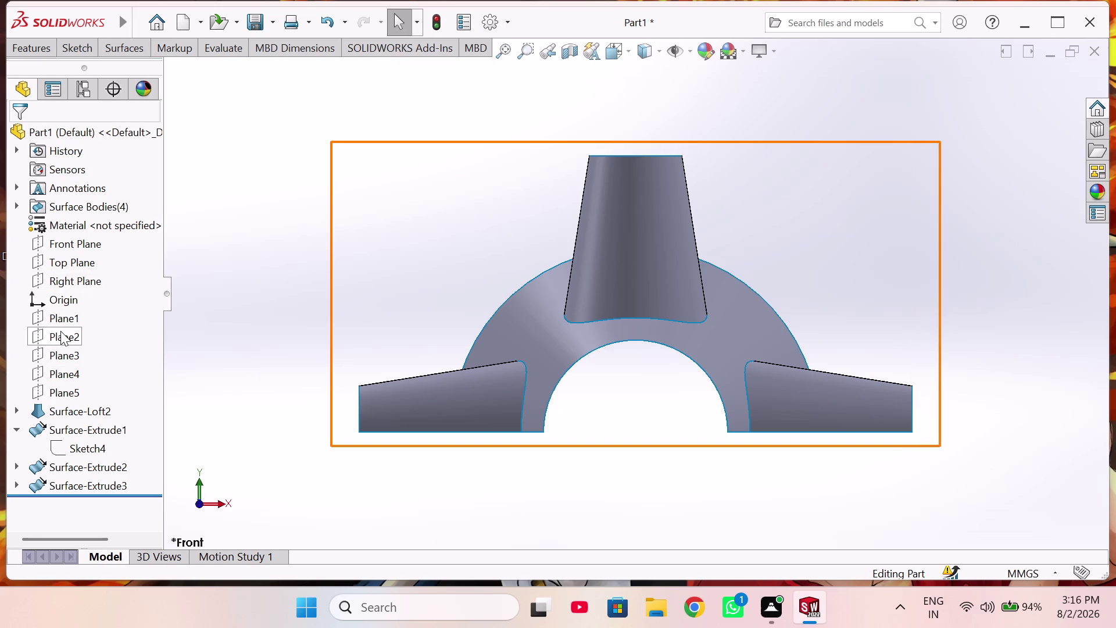
middle_drag(525, 417, 524, 416)
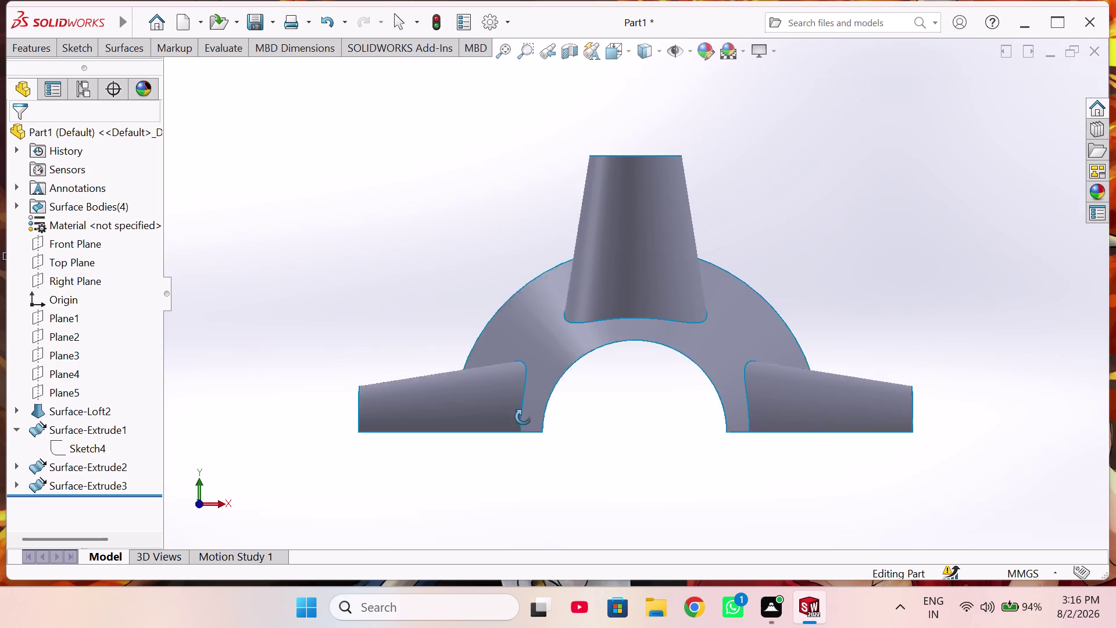
middle_drag(524, 417, 519, 418)
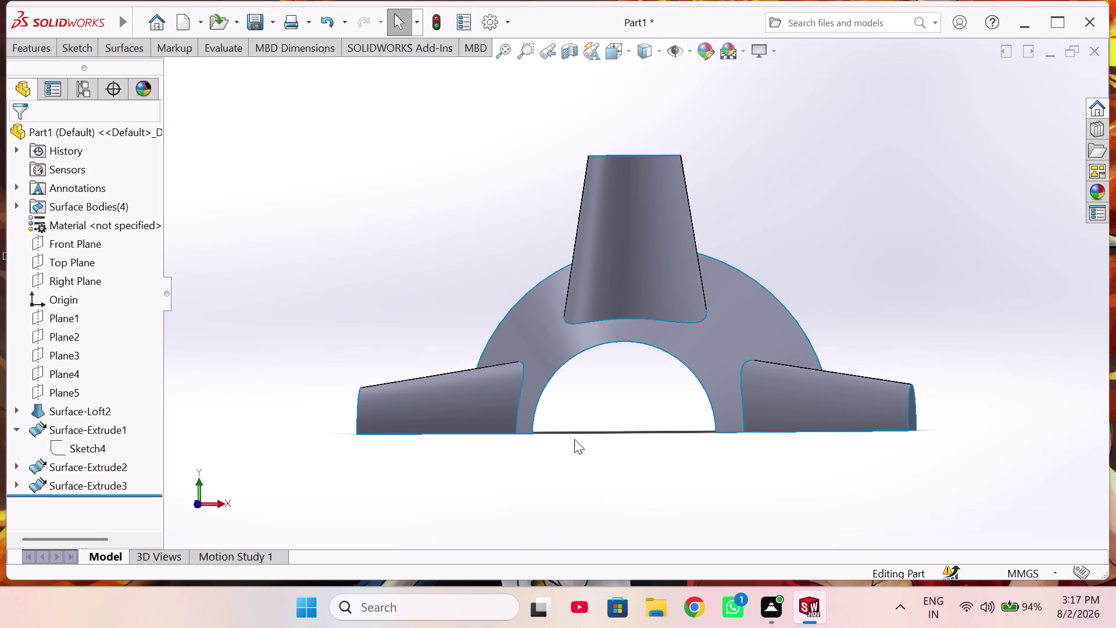
middle_drag(596, 428, 378, 469)
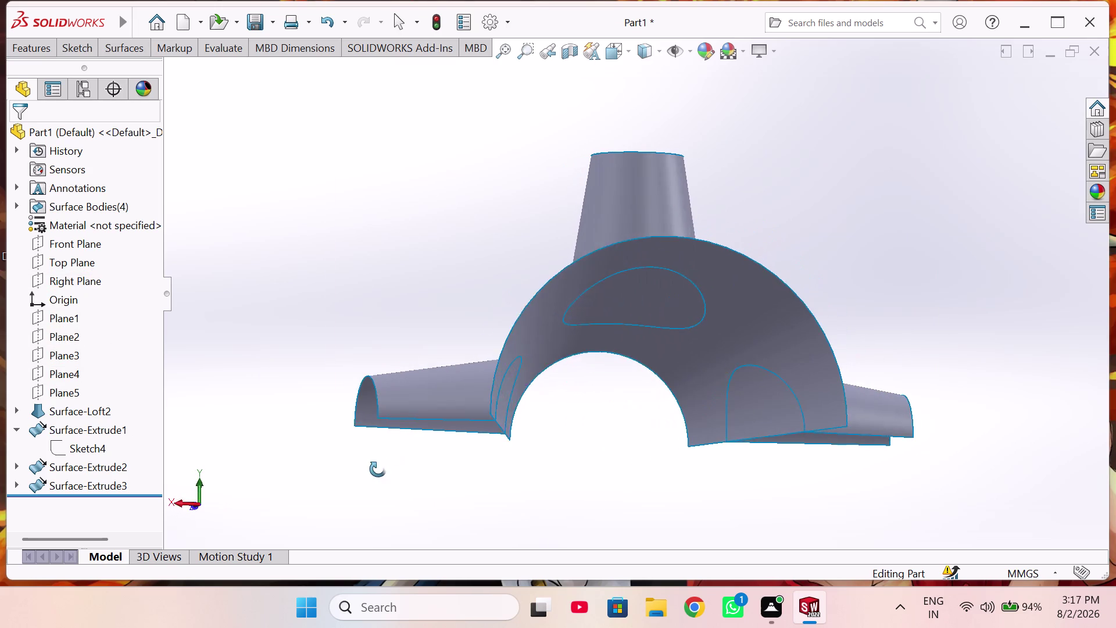
middle_drag(378, 469, 699, 542)
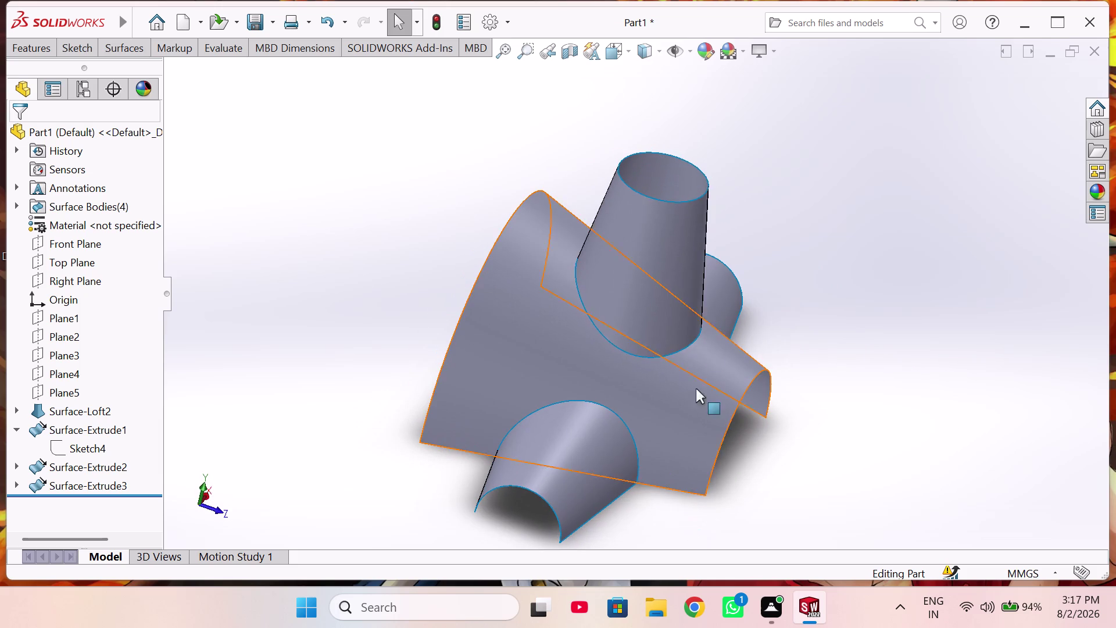
middle_drag(626, 167, 569, 322)
Show the top port's dimensions and start a sketch on Plane1.
scroll(up, 3)
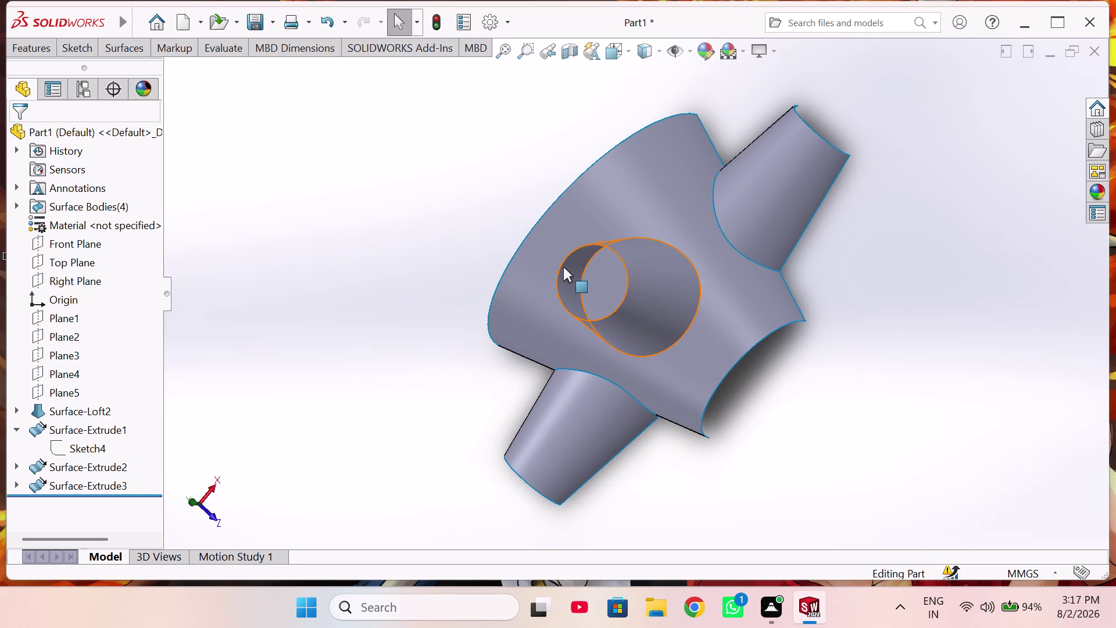
click(560, 269)
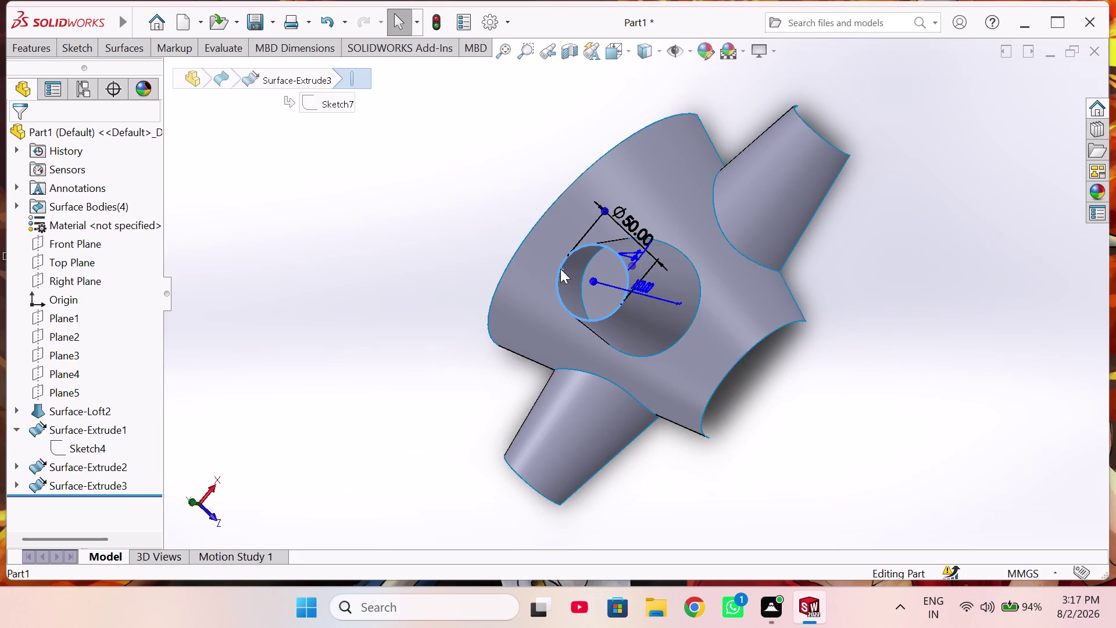
click(391, 219)
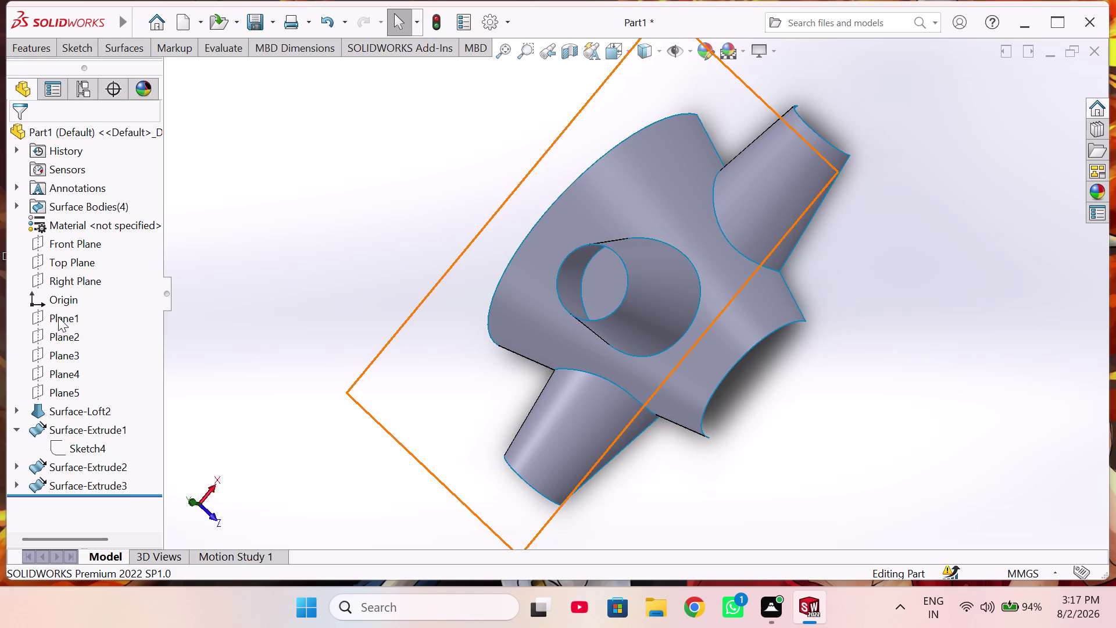
click(61, 315)
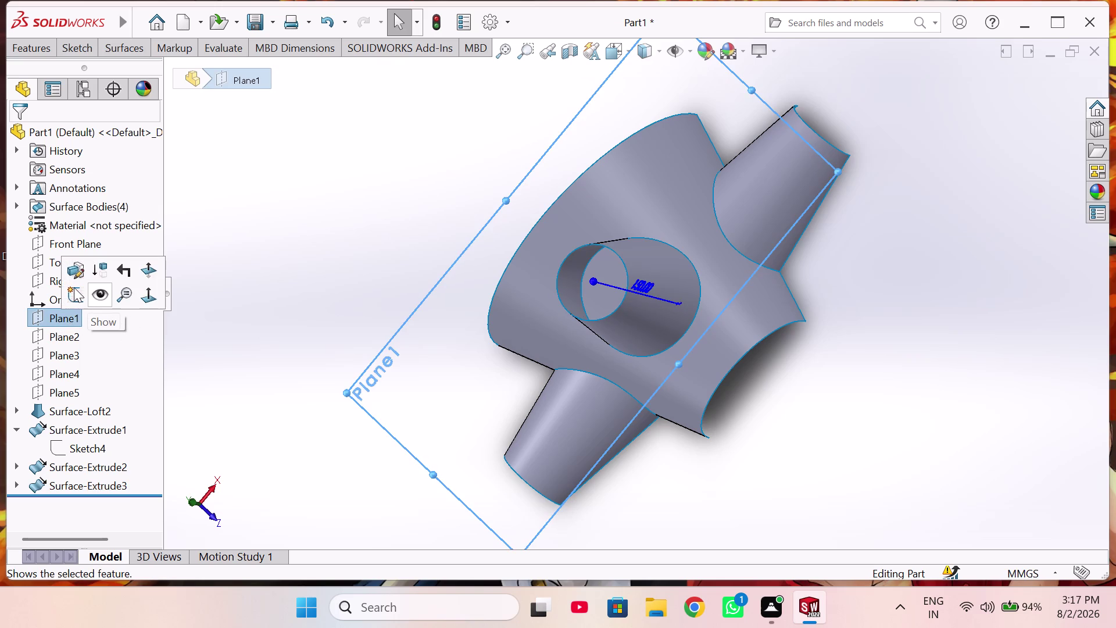
click(73, 287)
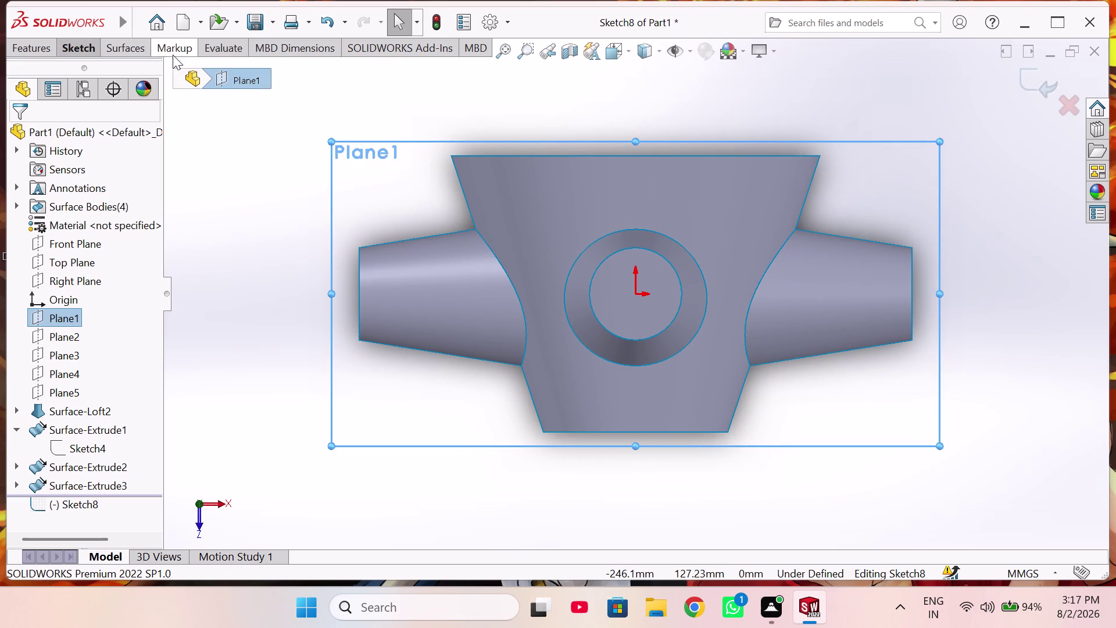
Discard the Plane1 sketch, then reselect Plane5 and Plane1.
click(112, 46)
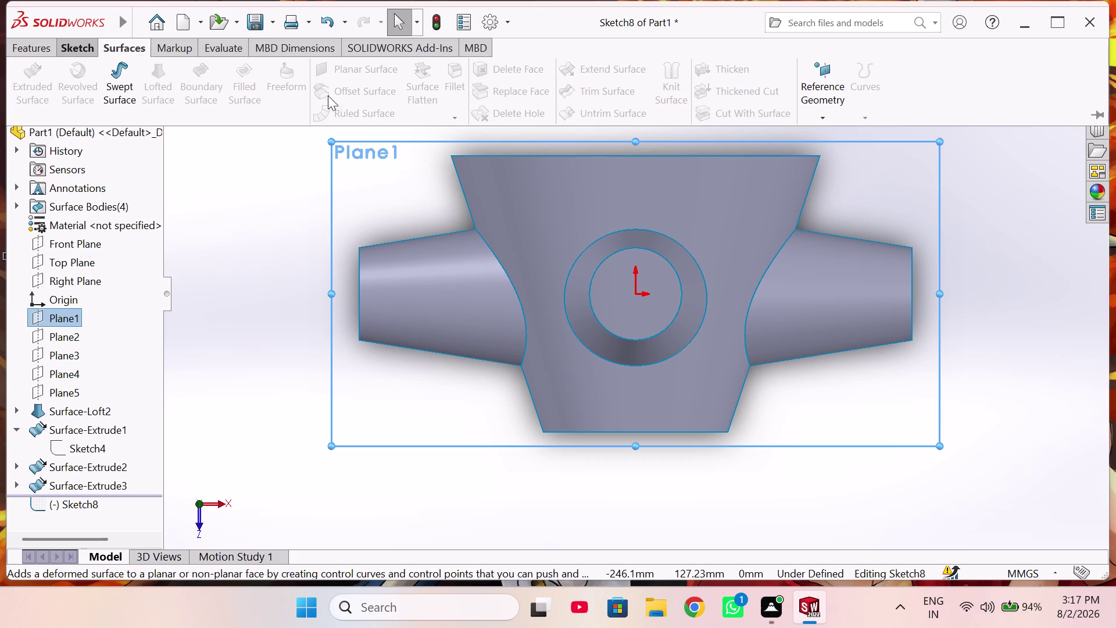
click(831, 120)
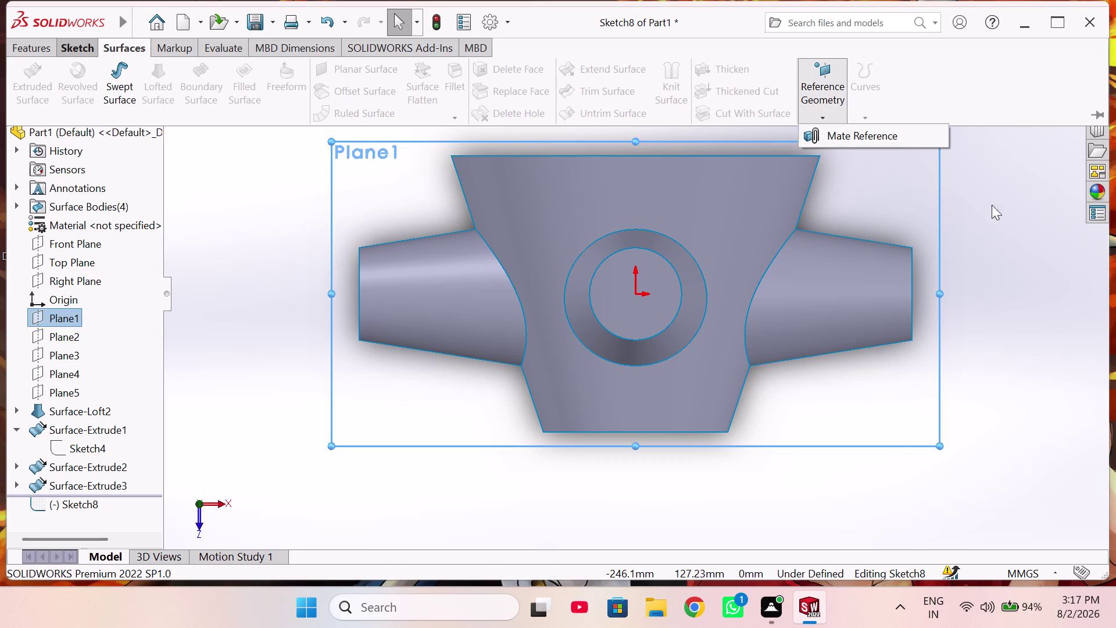
click(997, 205)
click(1058, 110)
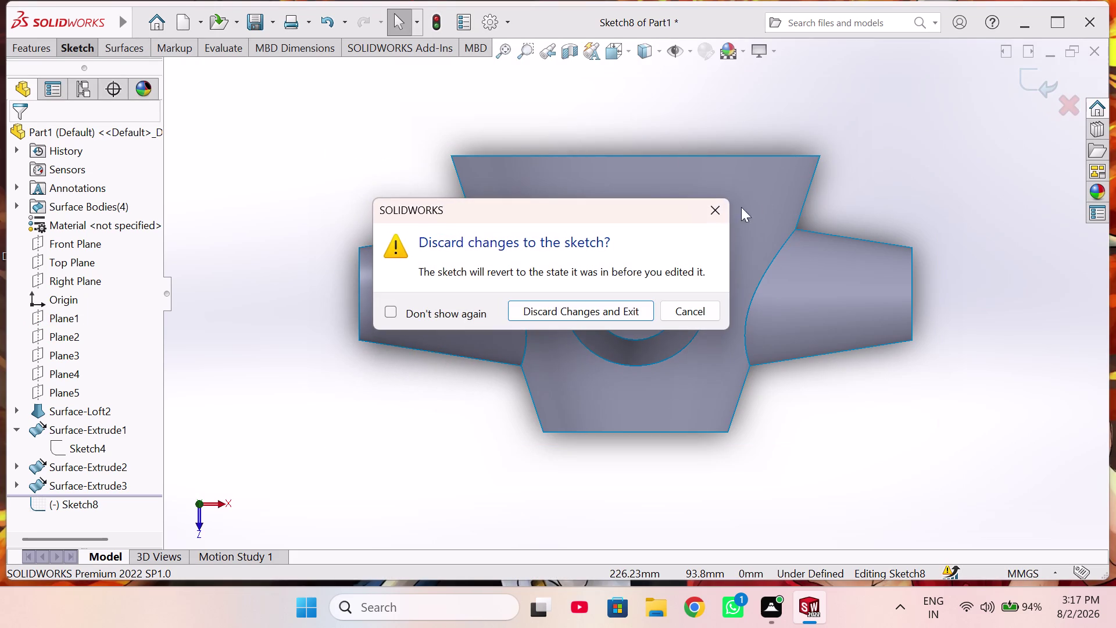
click(607, 308)
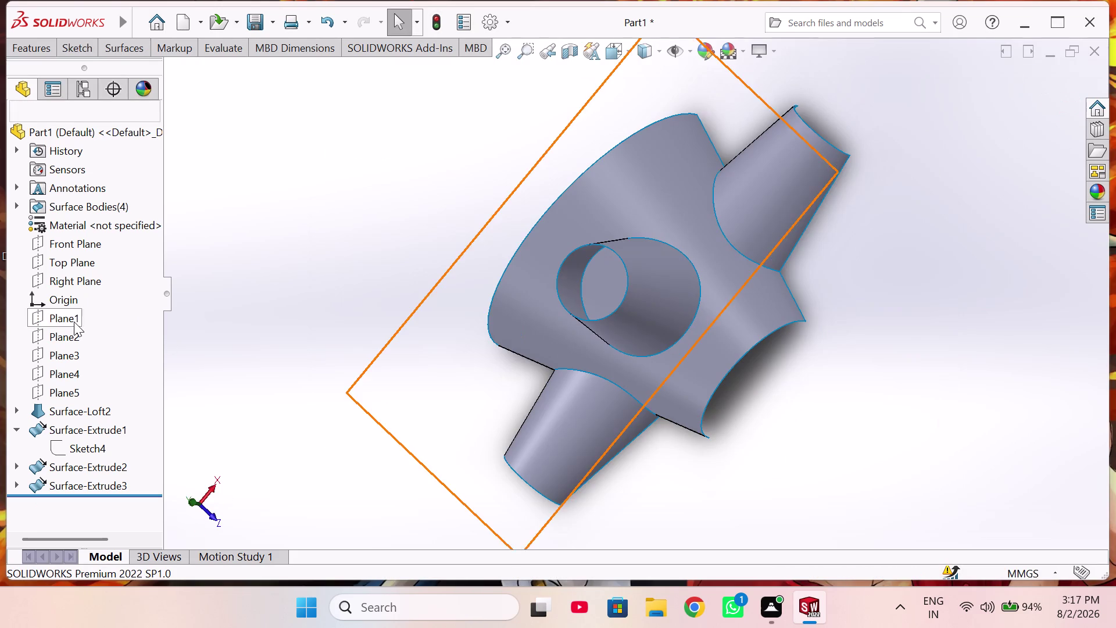
click(72, 387)
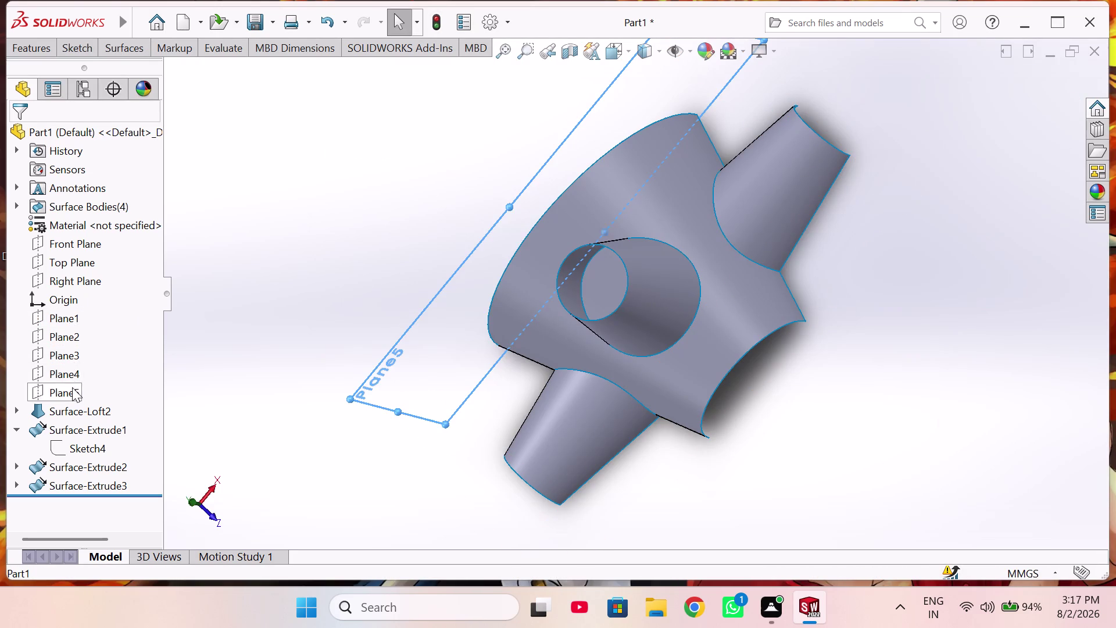
click(50, 316)
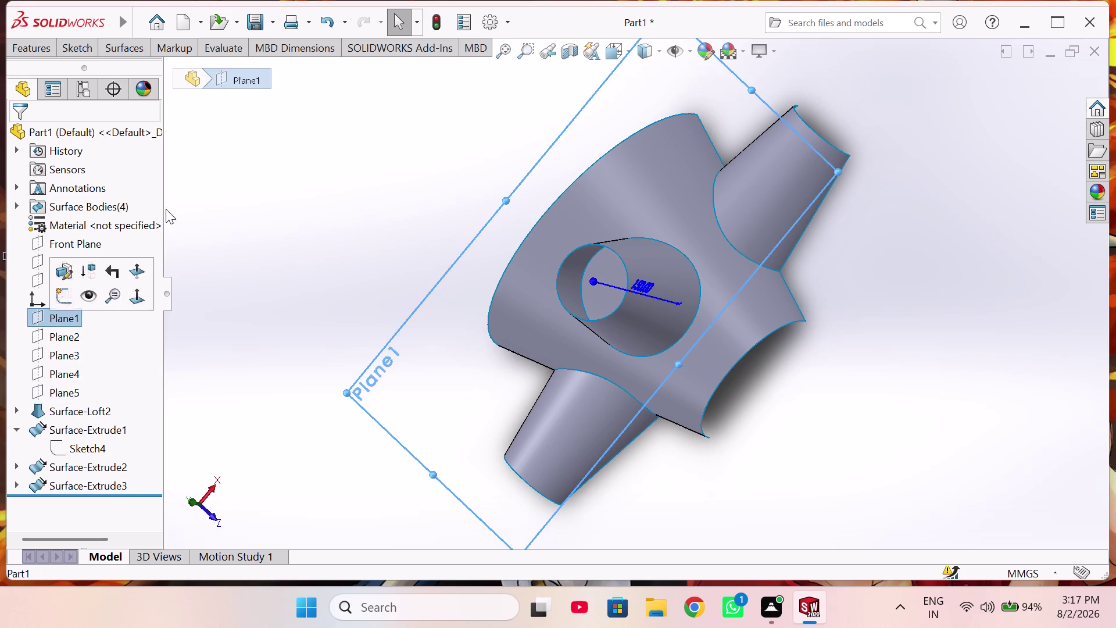
click(122, 50)
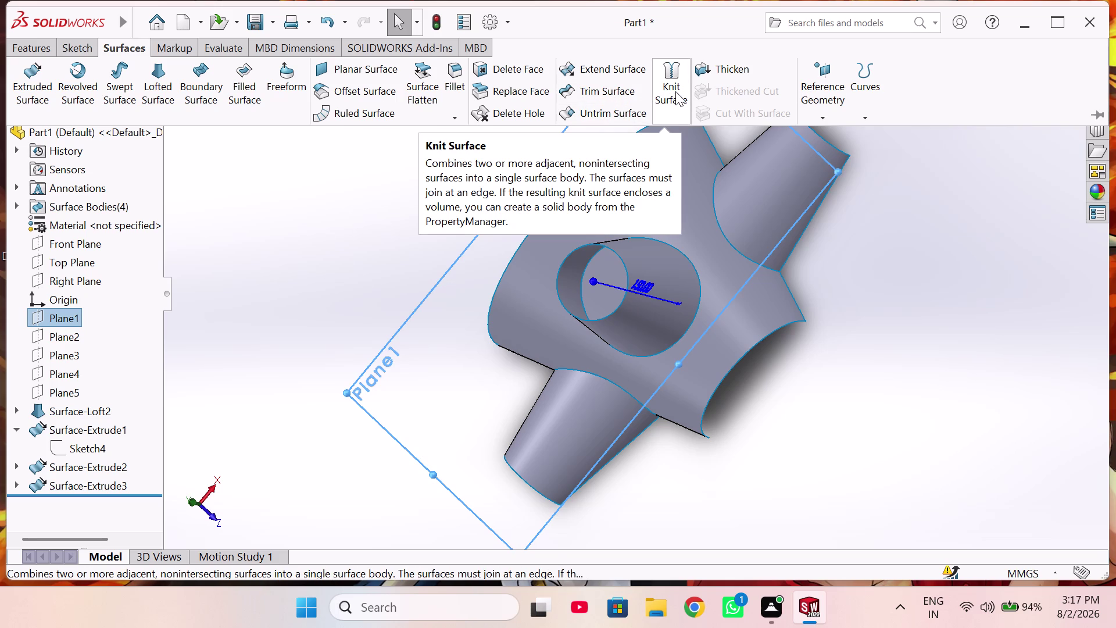
Create a Planar Surface bounded by the branch tube's circular edge.
click(387, 73)
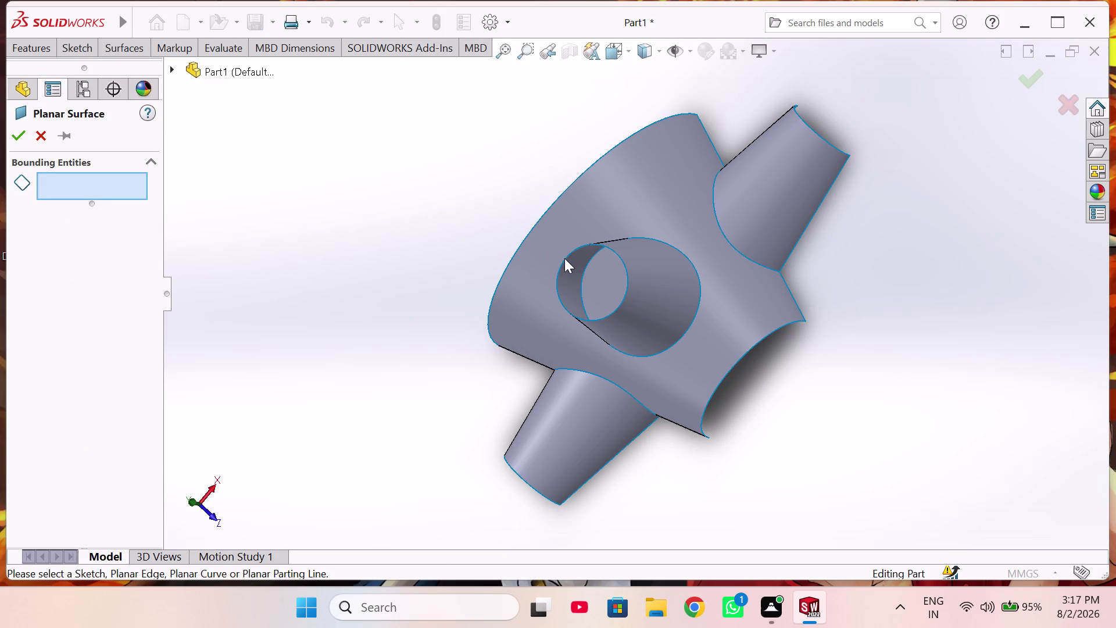
scroll(down, 3)
click(588, 249)
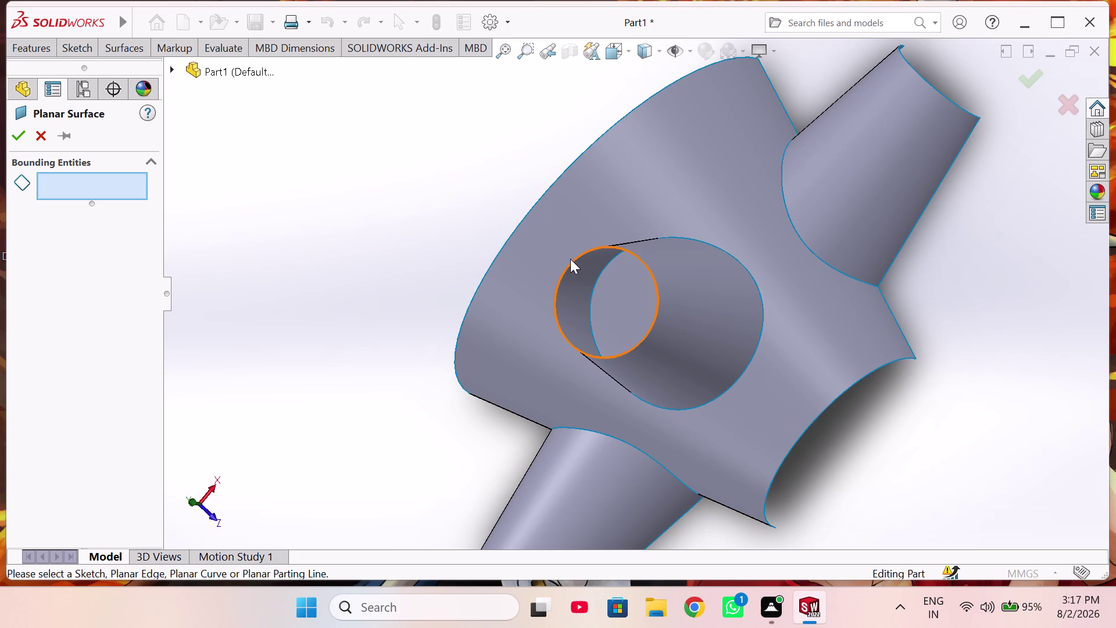
click(572, 263)
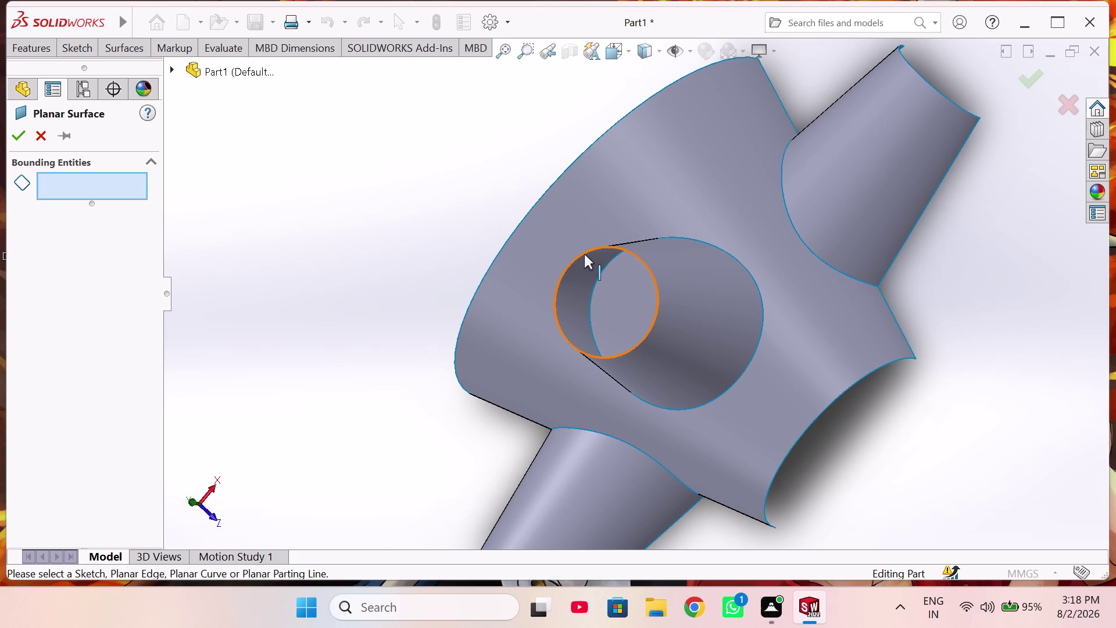
click(584, 254)
middle_drag(718, 281, 671, 272)
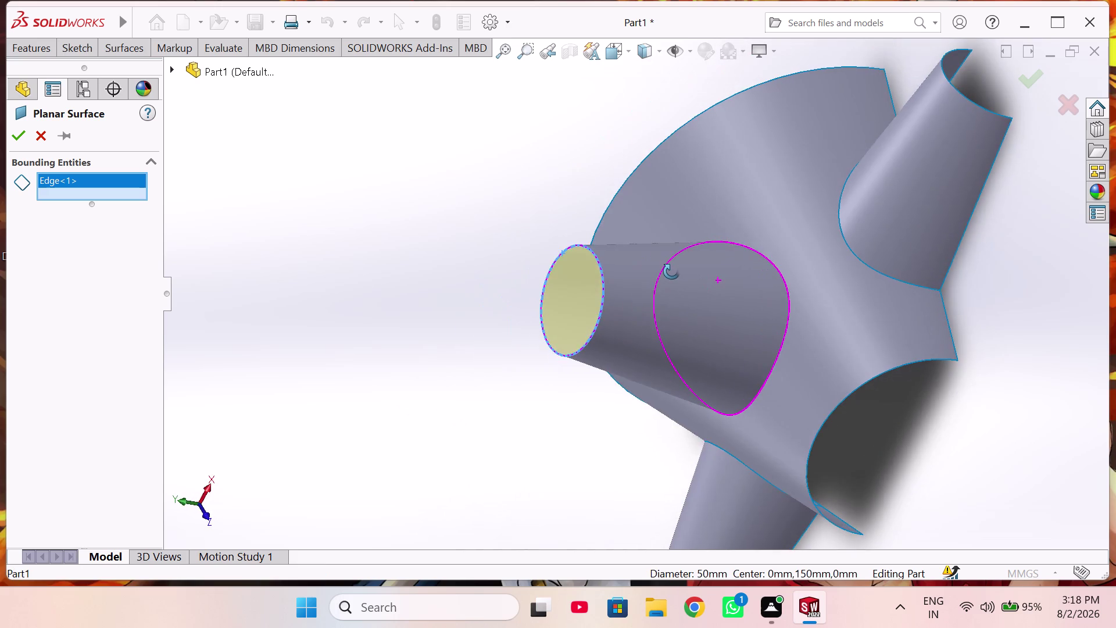
middle_drag(672, 272, 689, 277)
scroll(up, 3)
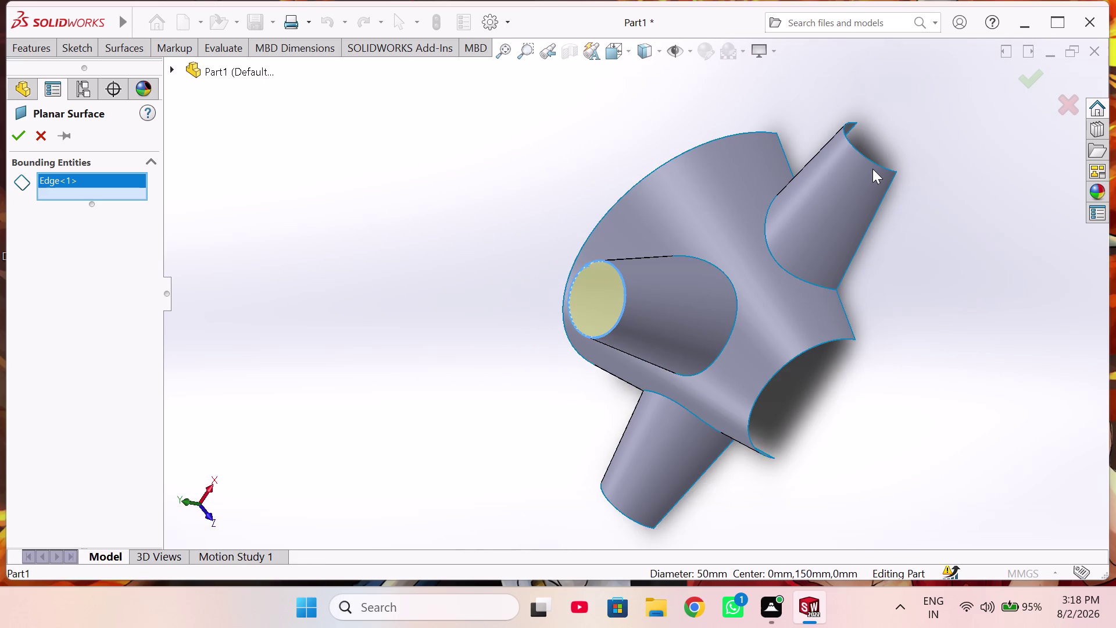
middle_drag(872, 169, 784, 304)
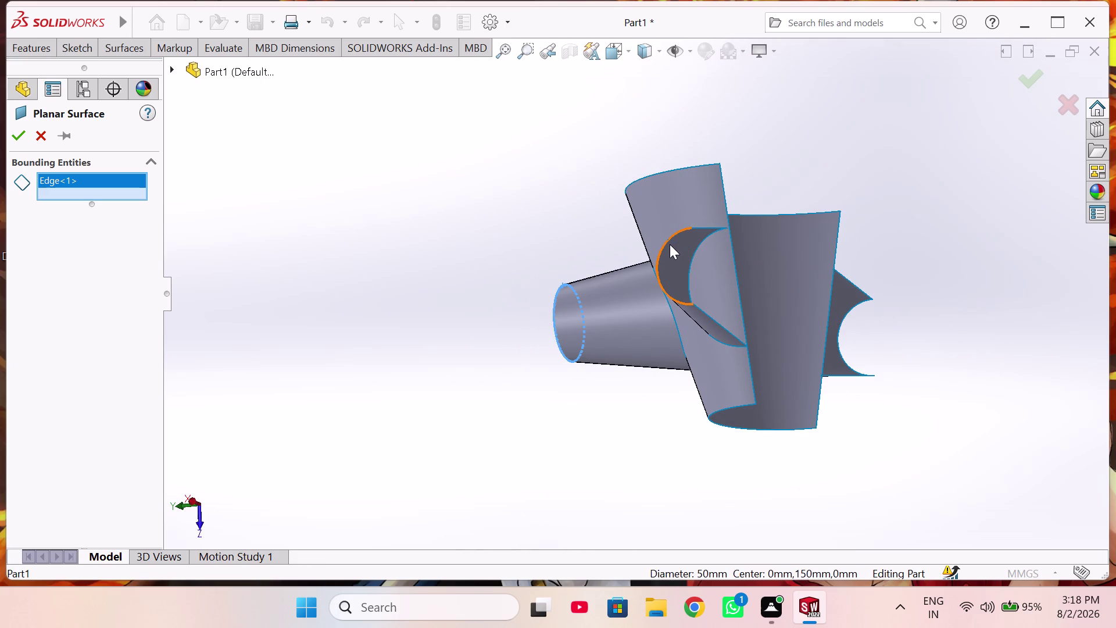
Remove the extra second circular edge and confirm Surface-Plane1.
click(667, 244)
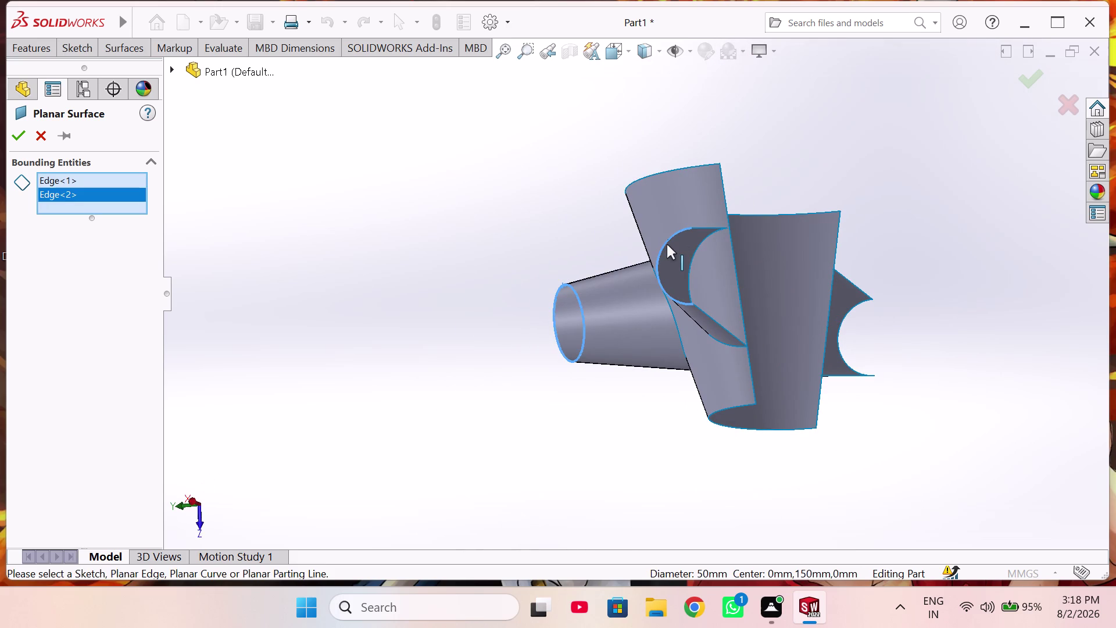
middle_drag(636, 260, 675, 260)
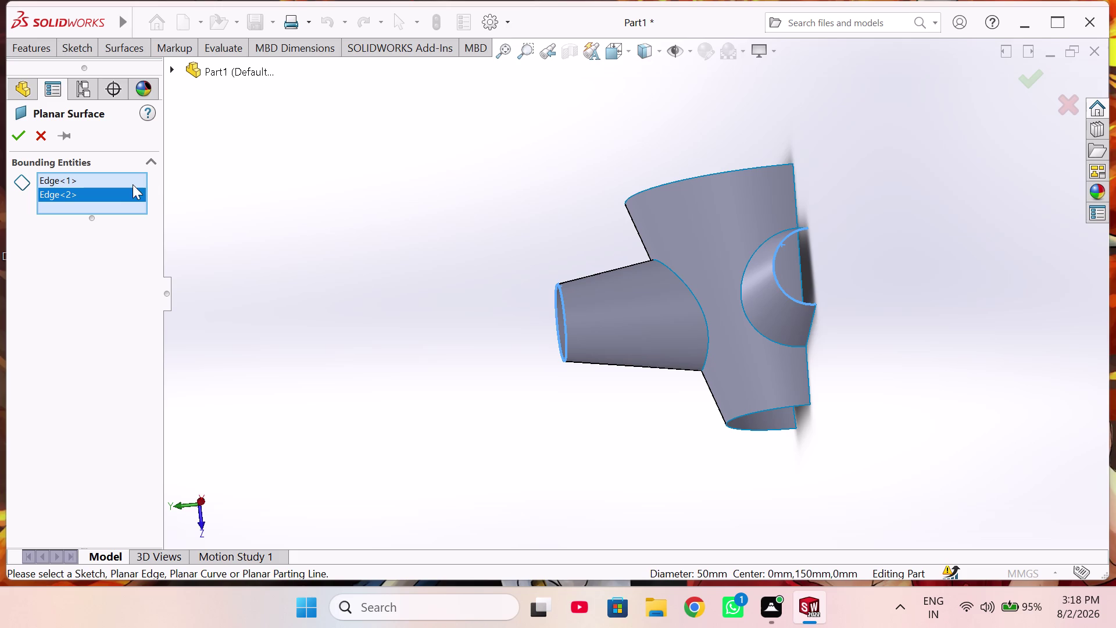
right_click(125, 195)
click(173, 229)
scroll(up, 3)
middle_drag(356, 261, 444, 259)
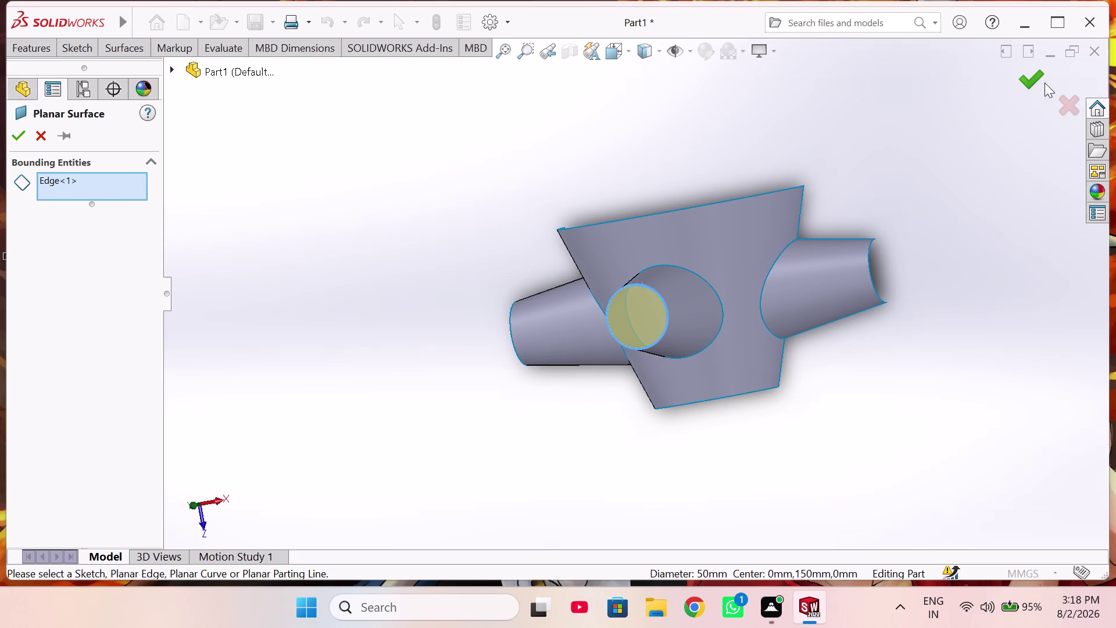
click(1033, 81)
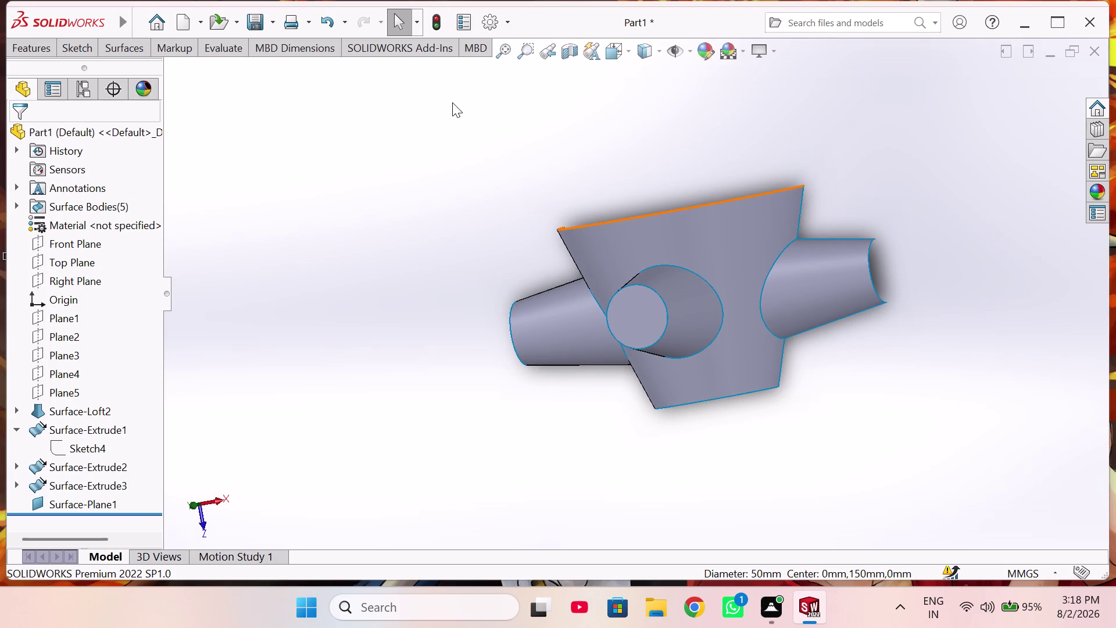
click(111, 49)
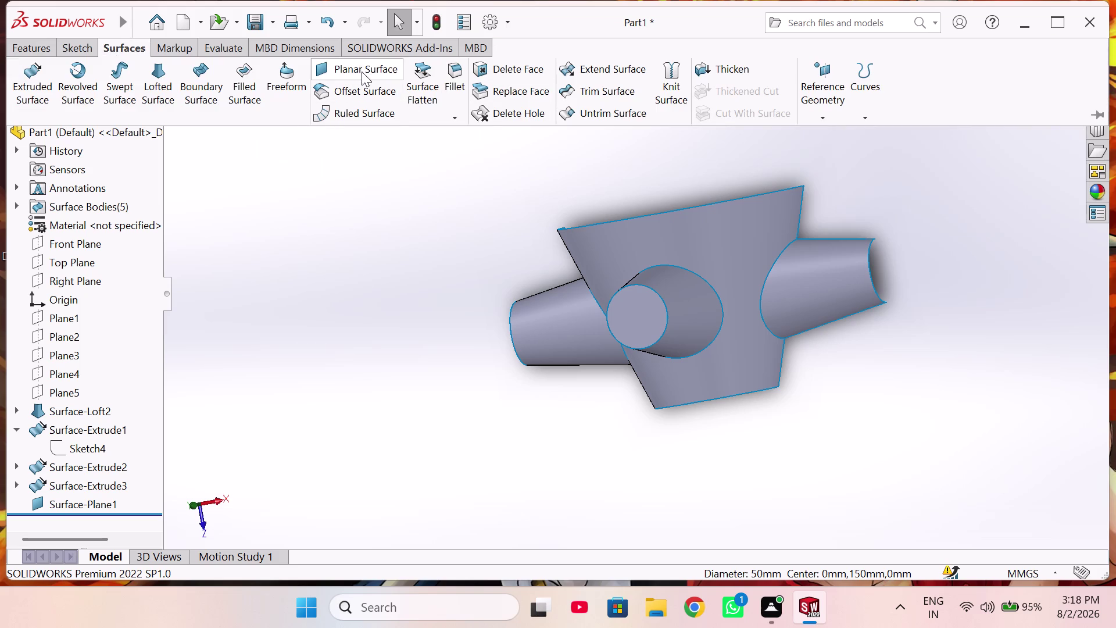
middle_drag(504, 343, 650, 276)
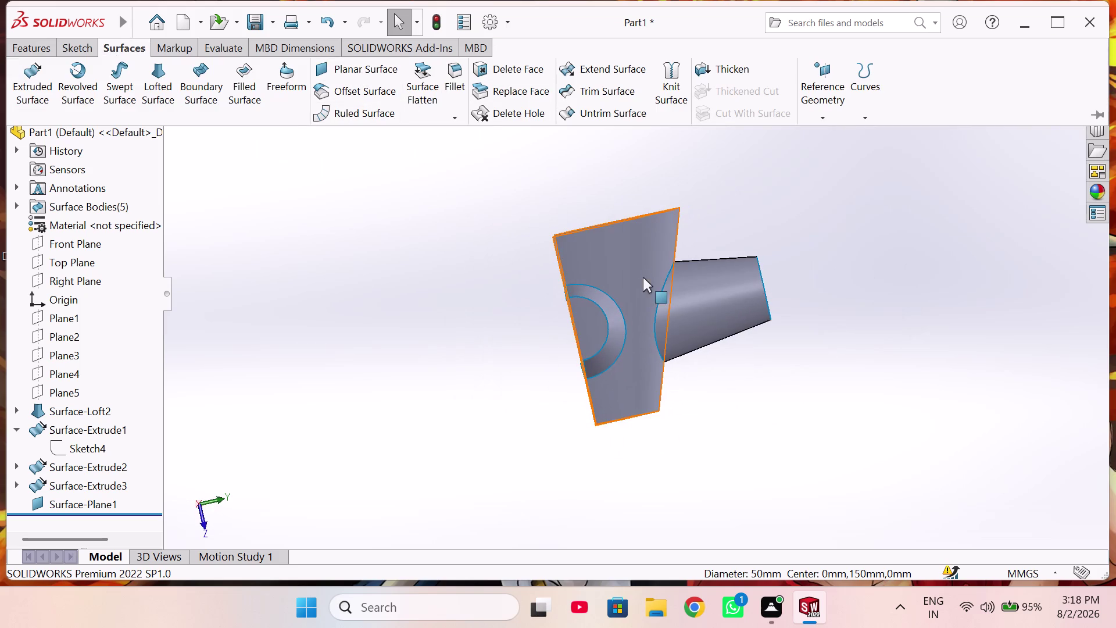
click(364, 74)
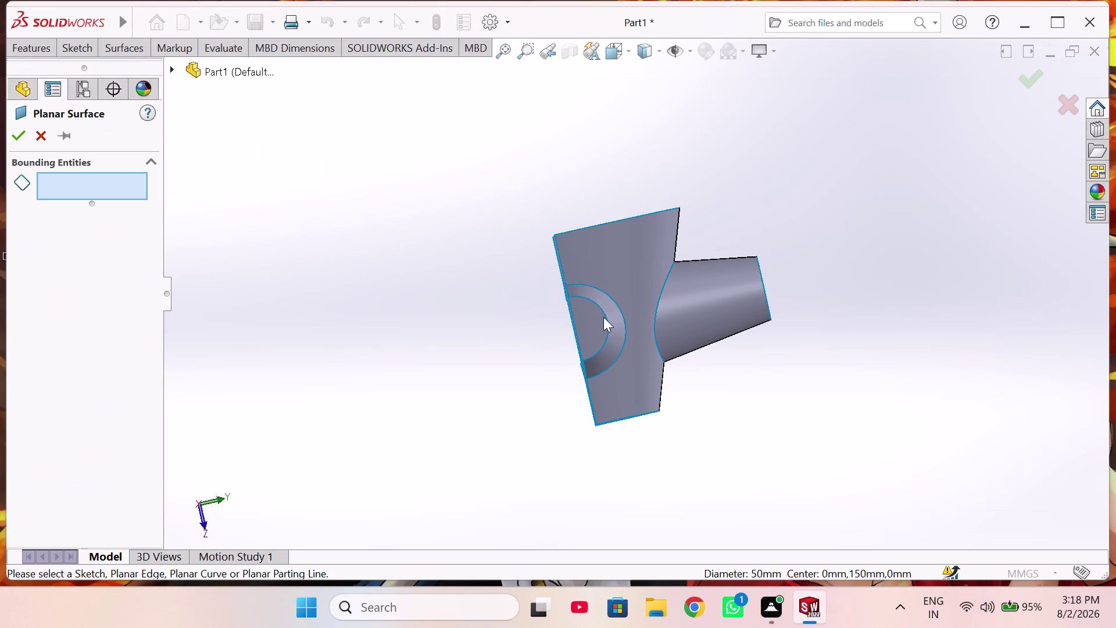
click(607, 320)
middle_drag(459, 313, 459, 314)
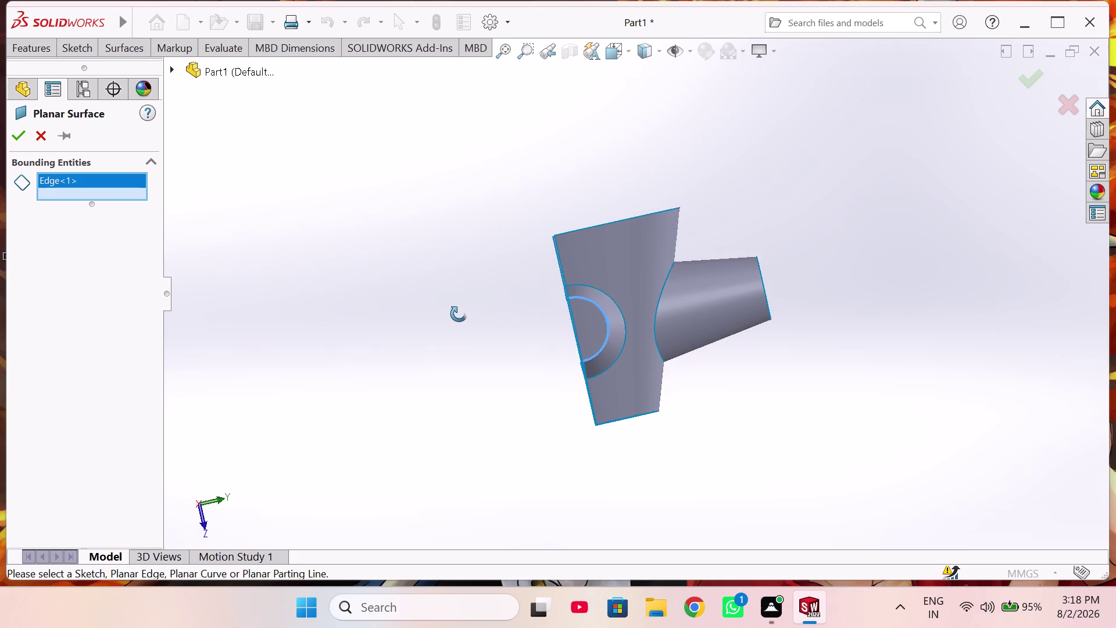
middle_drag(459, 314, 388, 300)
scroll(up, 3)
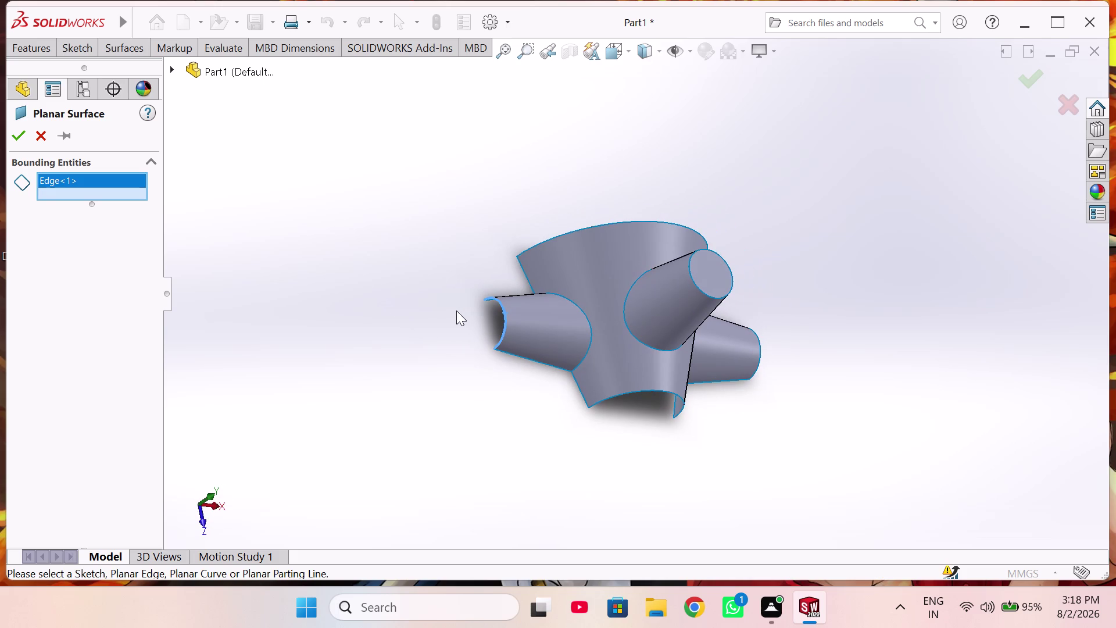
click(1058, 105)
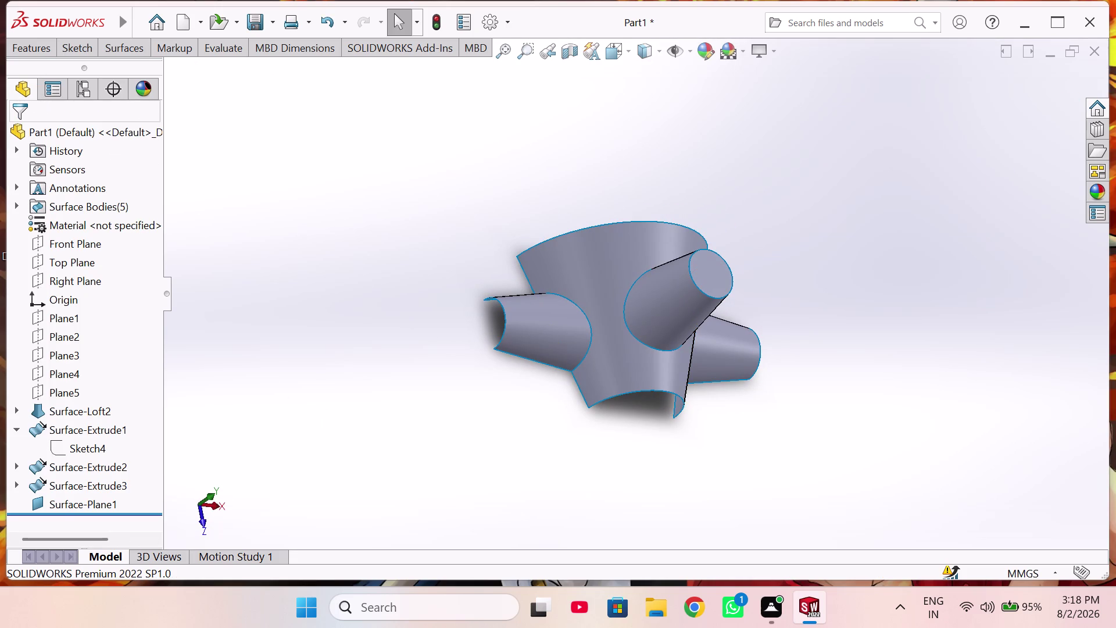
click(42, 52)
click(328, 278)
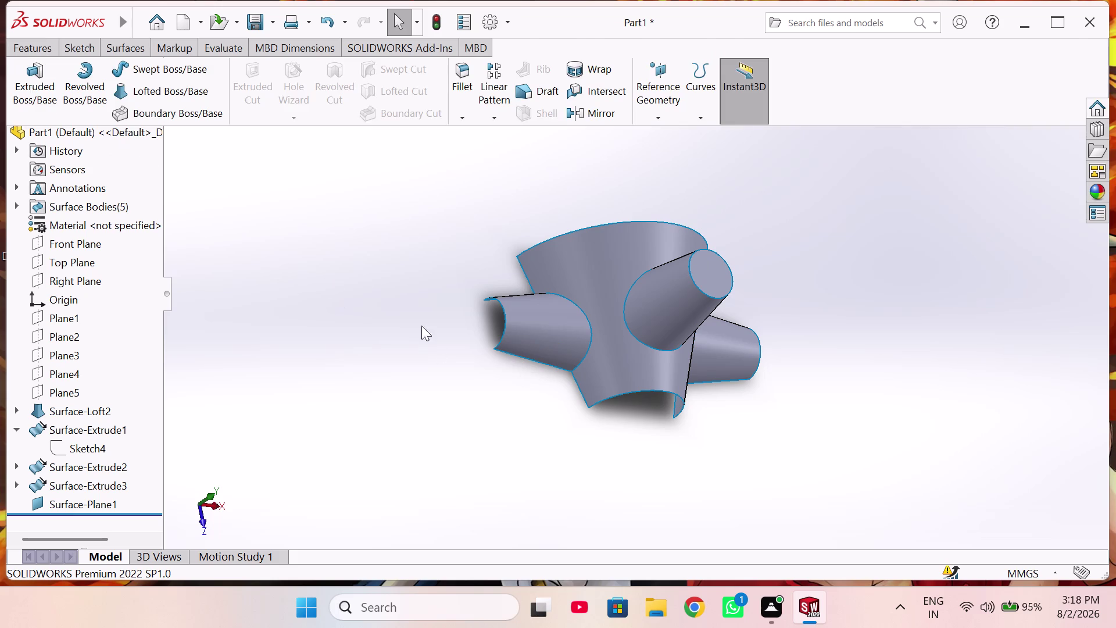
Start Sketch9 on Plane2 and browse the Exit Sketch and Smart Dimension dropdowns.
click(74, 329)
click(83, 310)
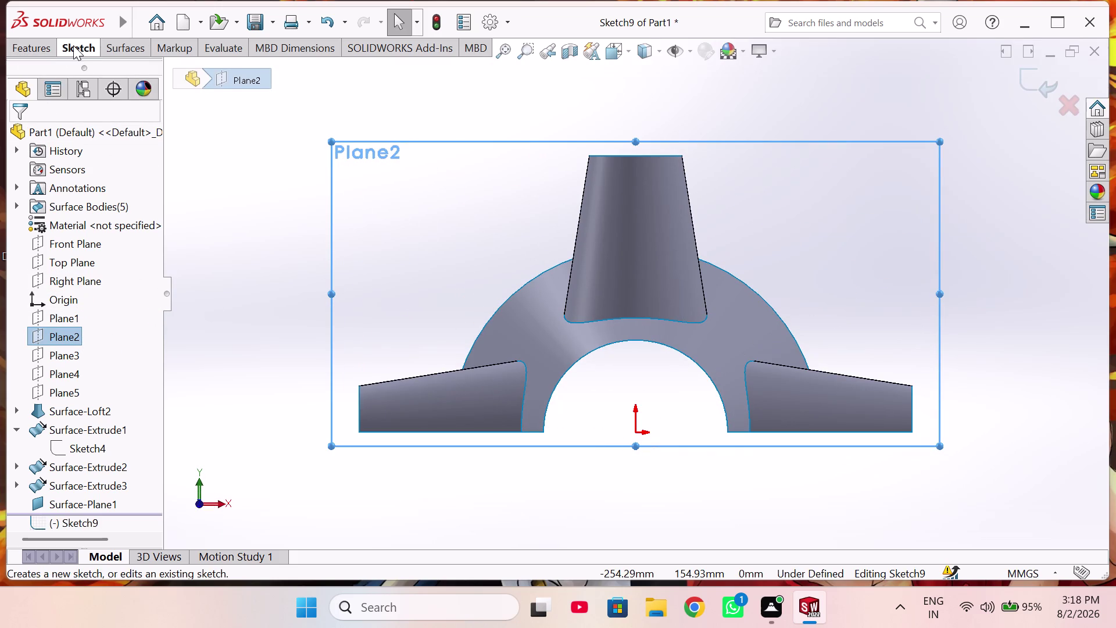
click(73, 45)
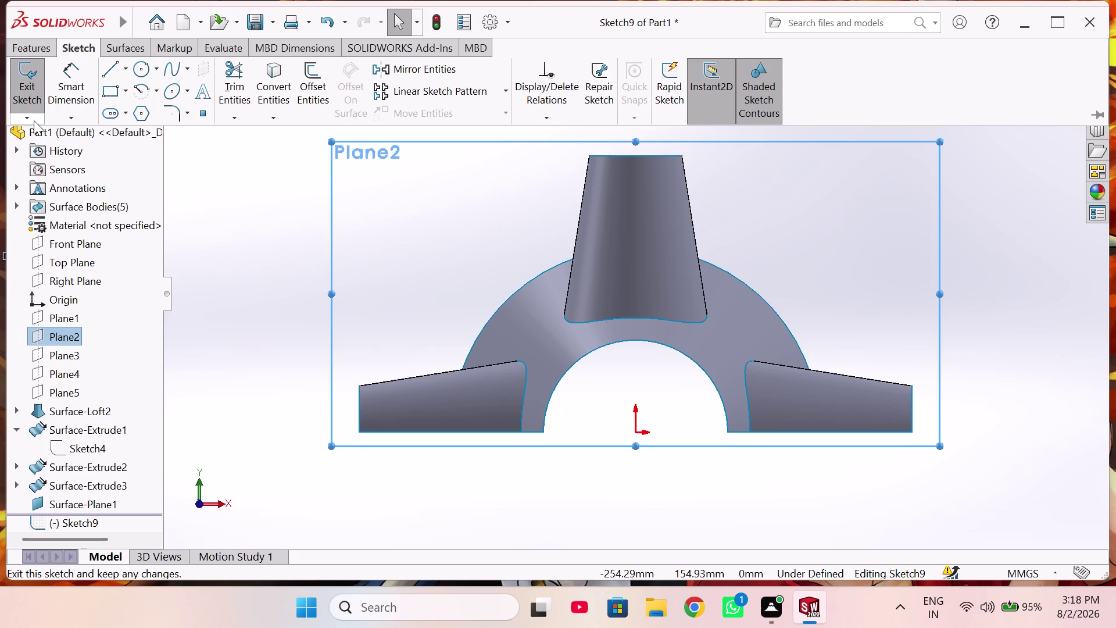
click(34, 120)
click(29, 122)
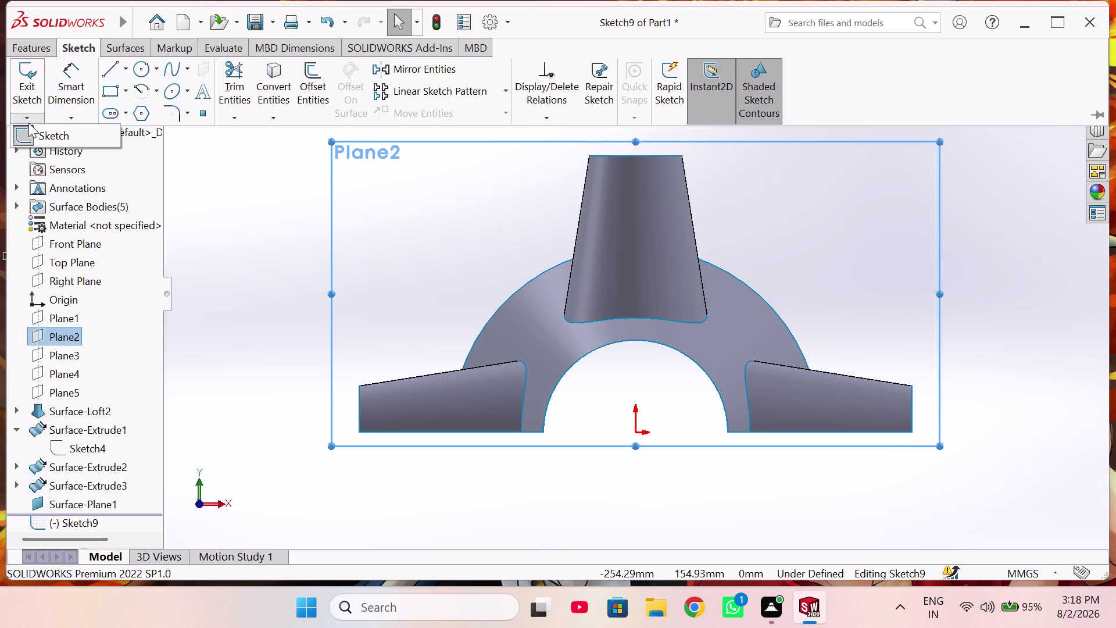
click(29, 115)
scroll(up, 3)
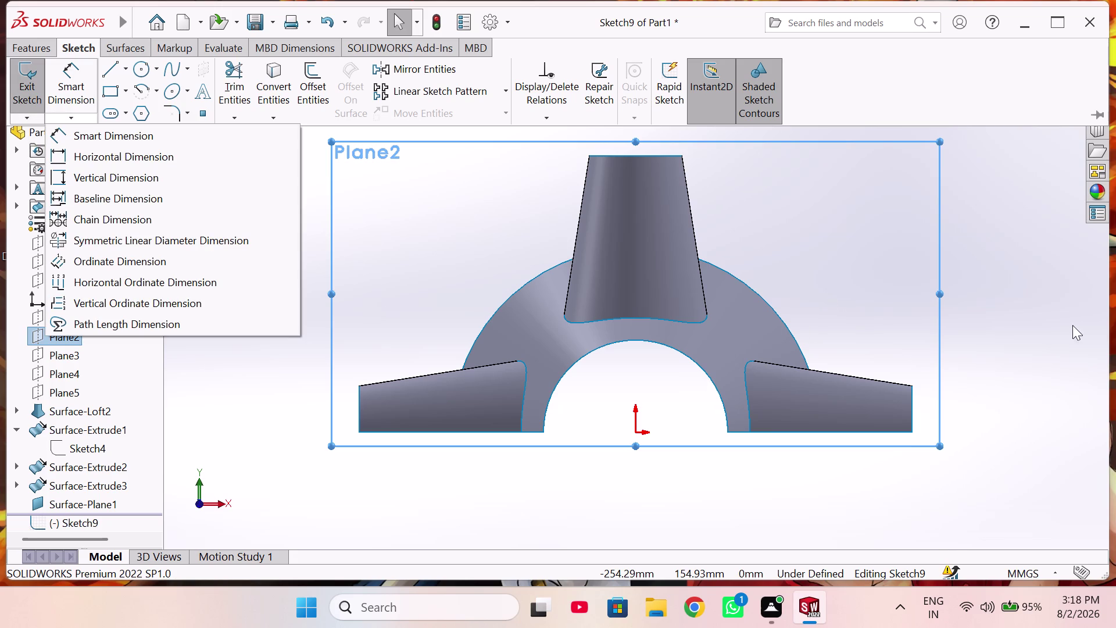
click(1048, 317)
Discard Sketch9 and start 3DSketch1 from the Sketch dropdown.
click(1075, 120)
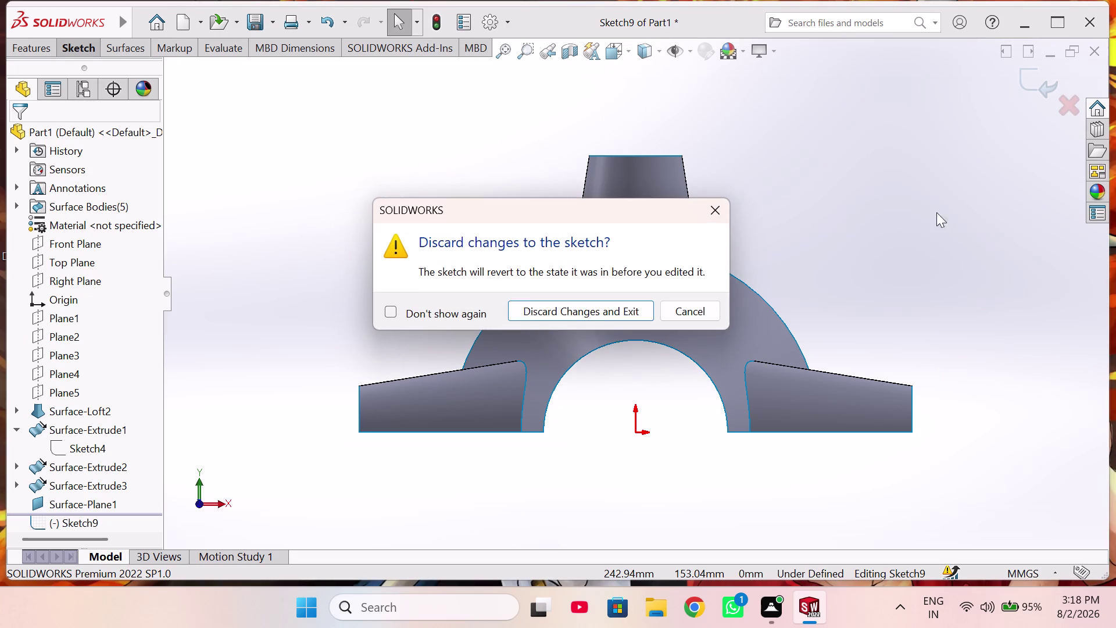
click(594, 307)
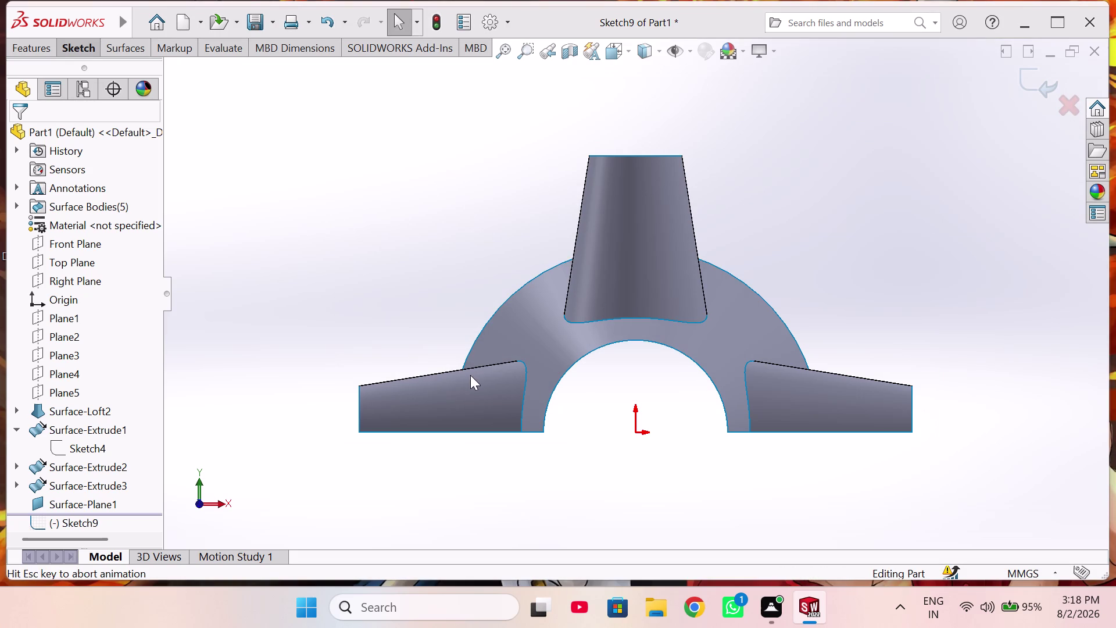
click(79, 47)
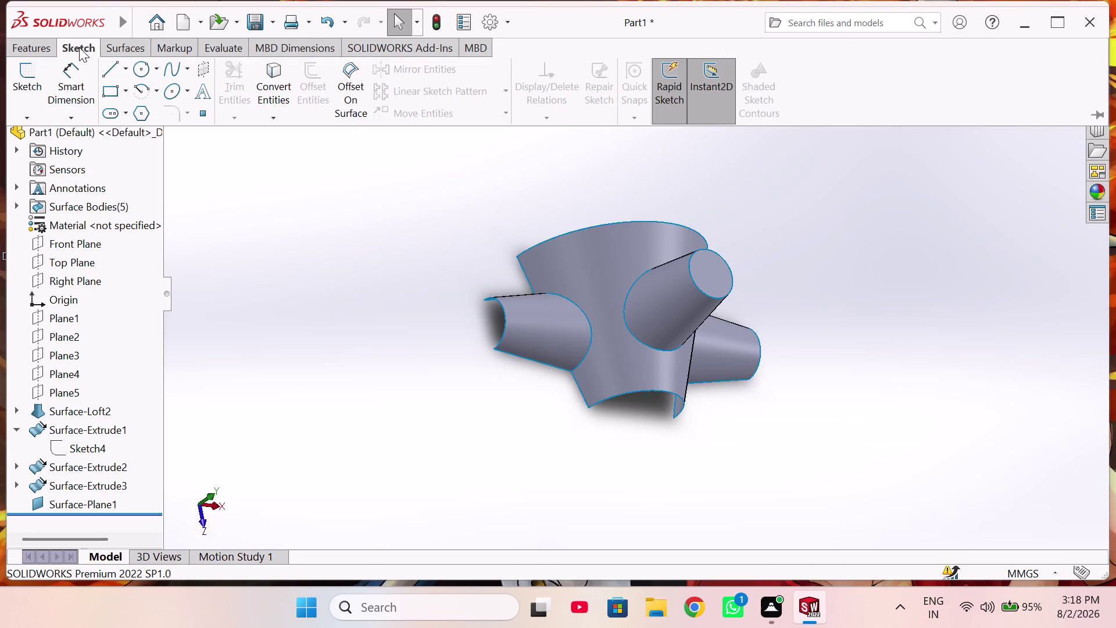
click(28, 117)
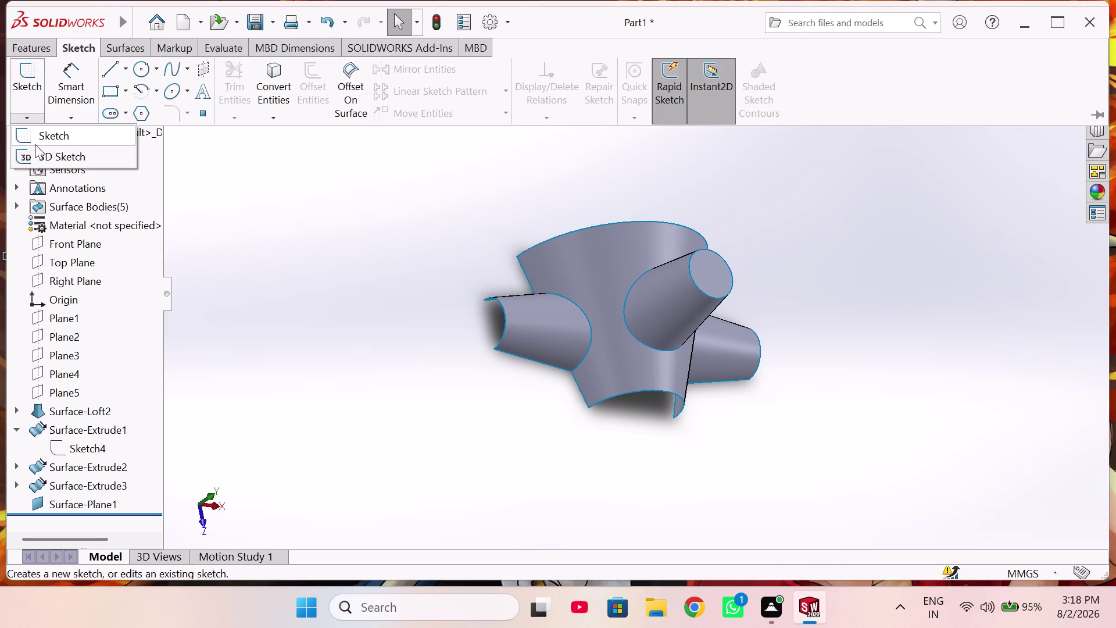
click(38, 151)
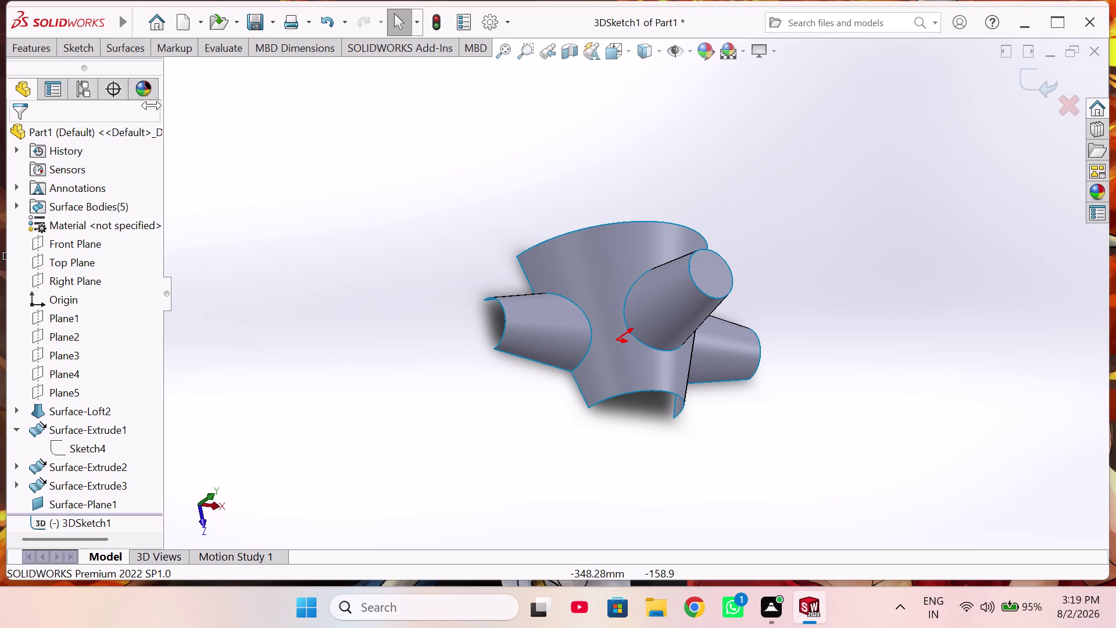
Select Plane2 and orient the 3D sketch view Normal To it, ready for a line.
click(71, 53)
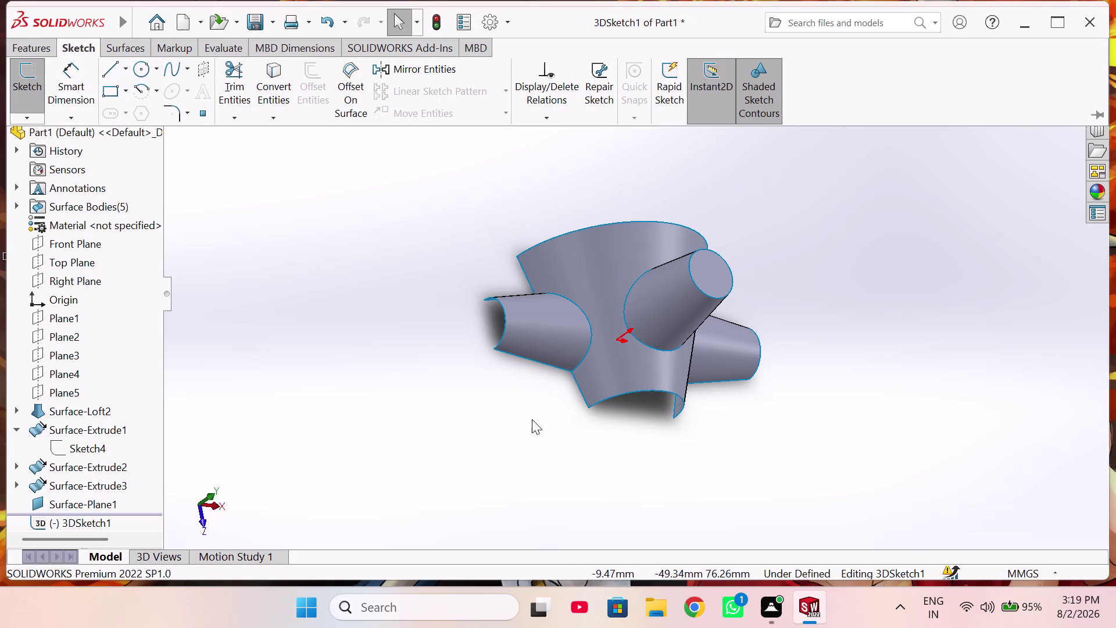
click(62, 335)
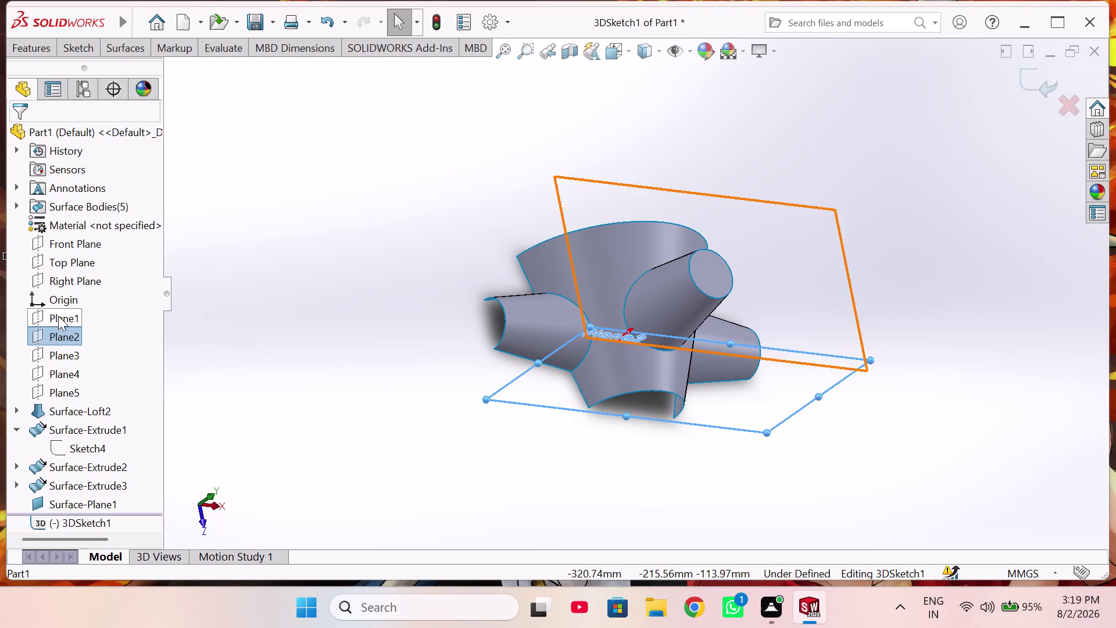
click(60, 334)
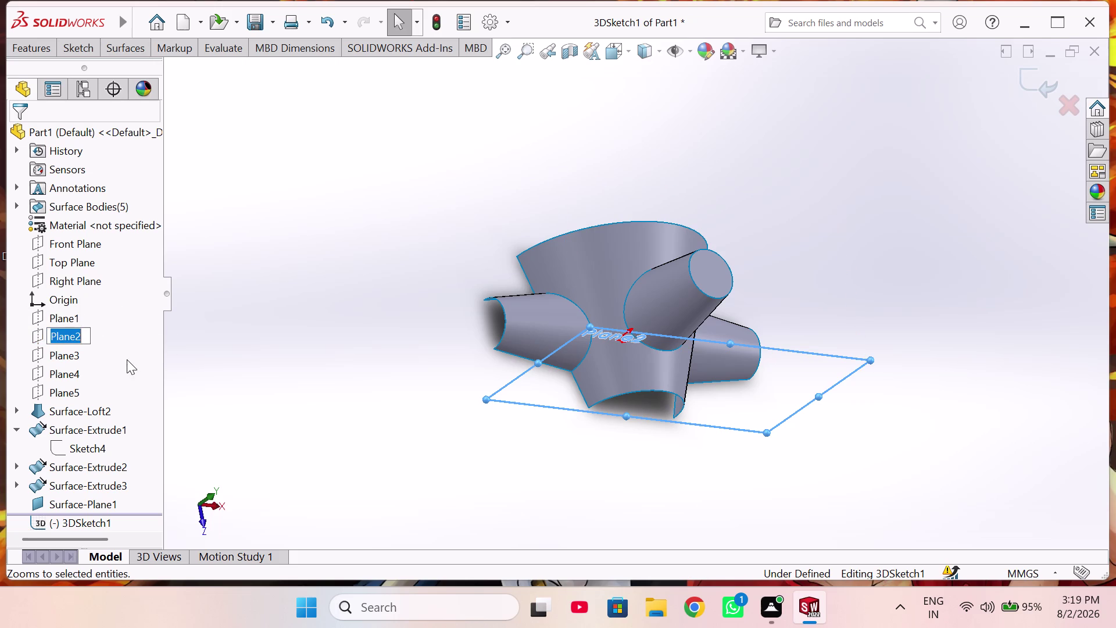
click(128, 360)
click(73, 334)
click(131, 312)
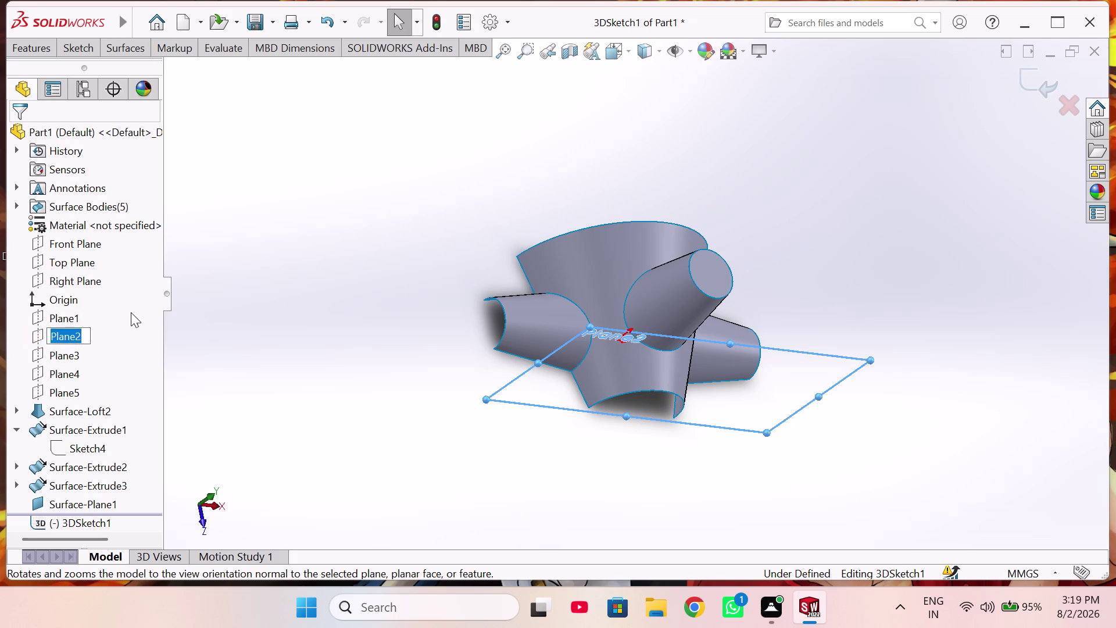
click(195, 296)
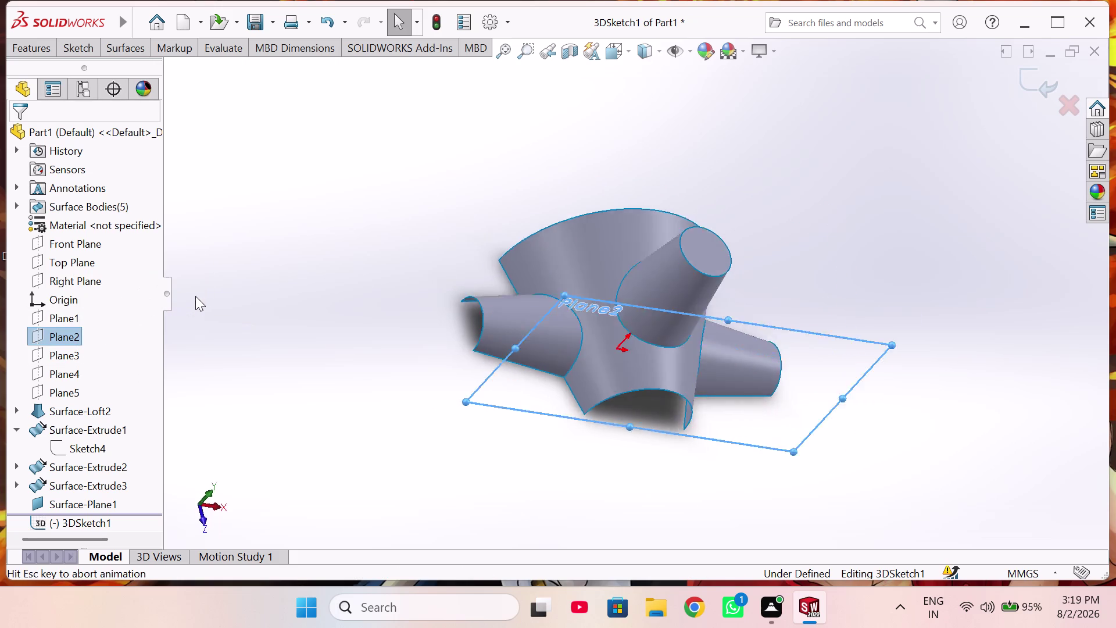
right_drag(579, 486, 576, 483)
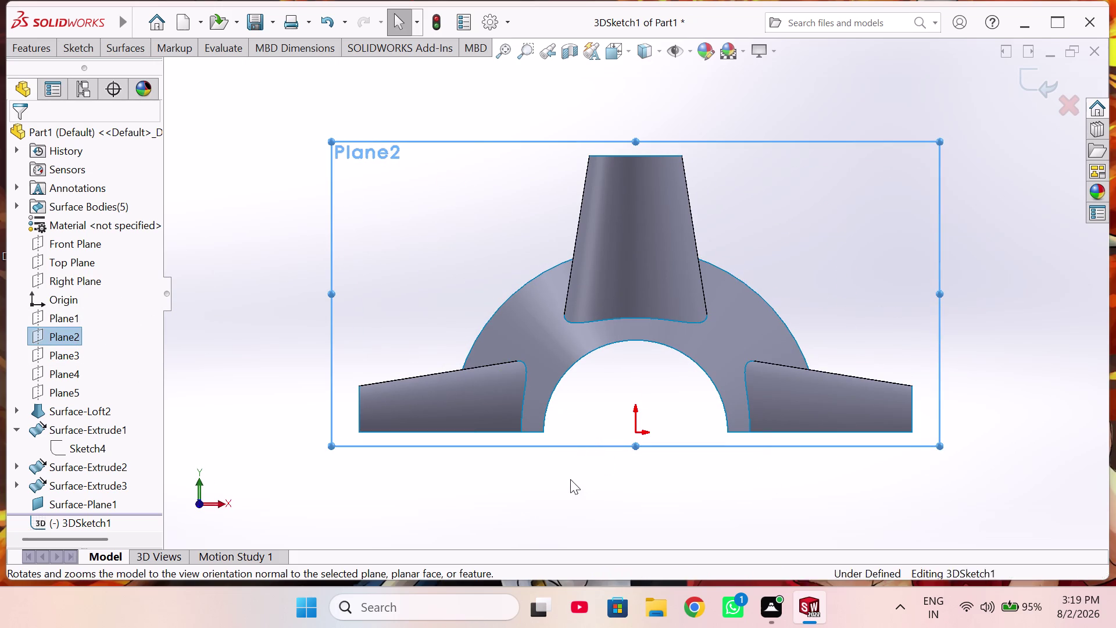
right_drag(576, 483, 472, 464)
scroll(down, 3)
scroll(down, 3)
scroll(down, 3)
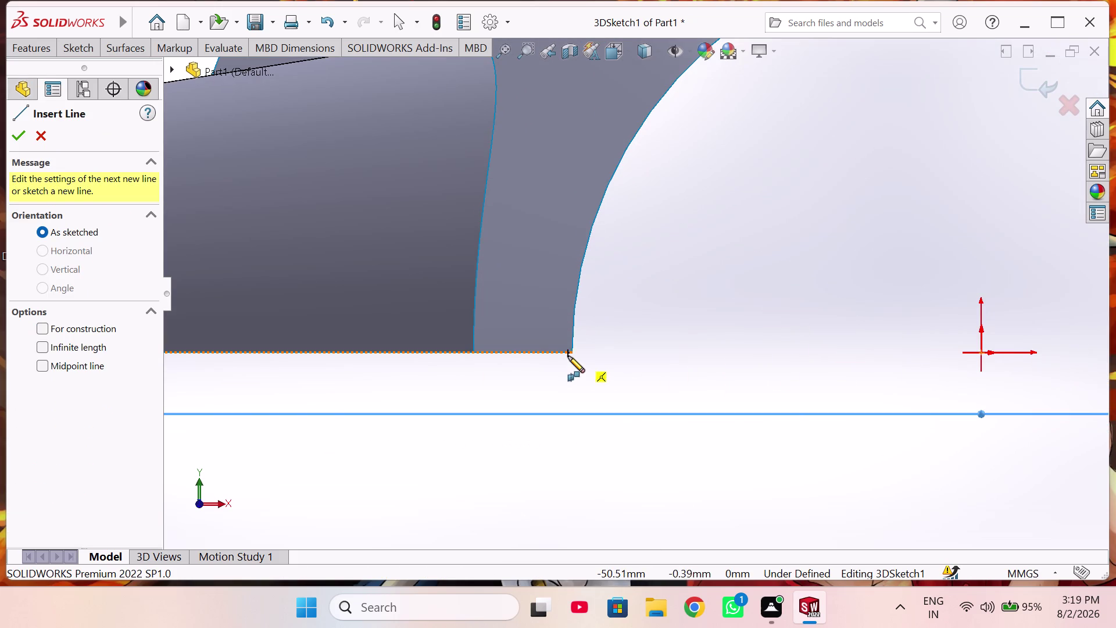
Draw a 100 mm line between the arch's bottom corners and finish 3DSketch1.
click(573, 354)
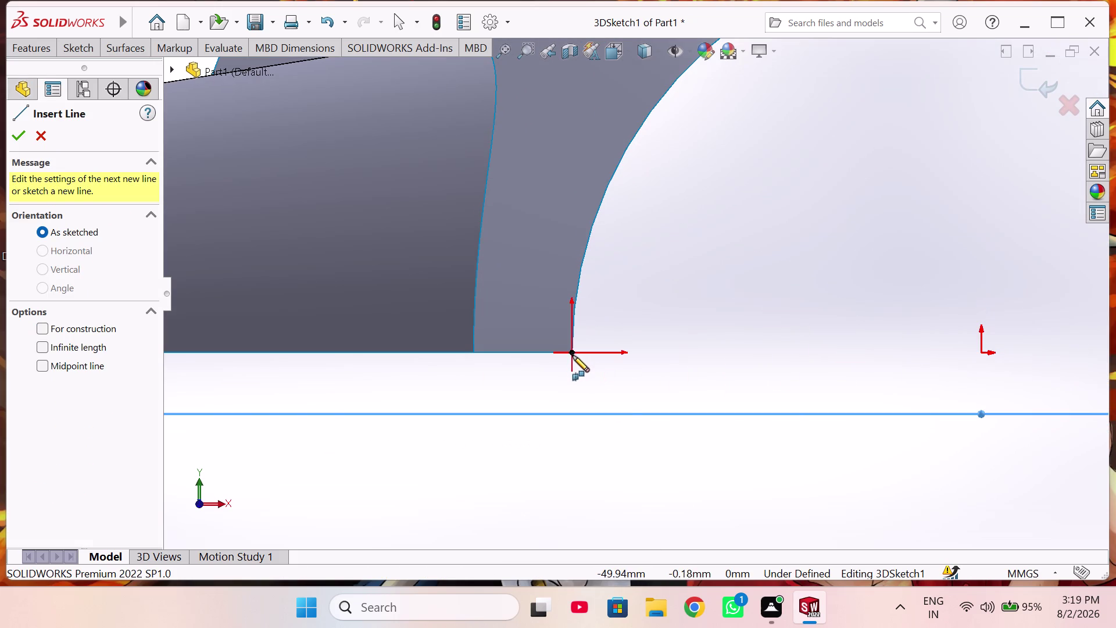
scroll(up, 3)
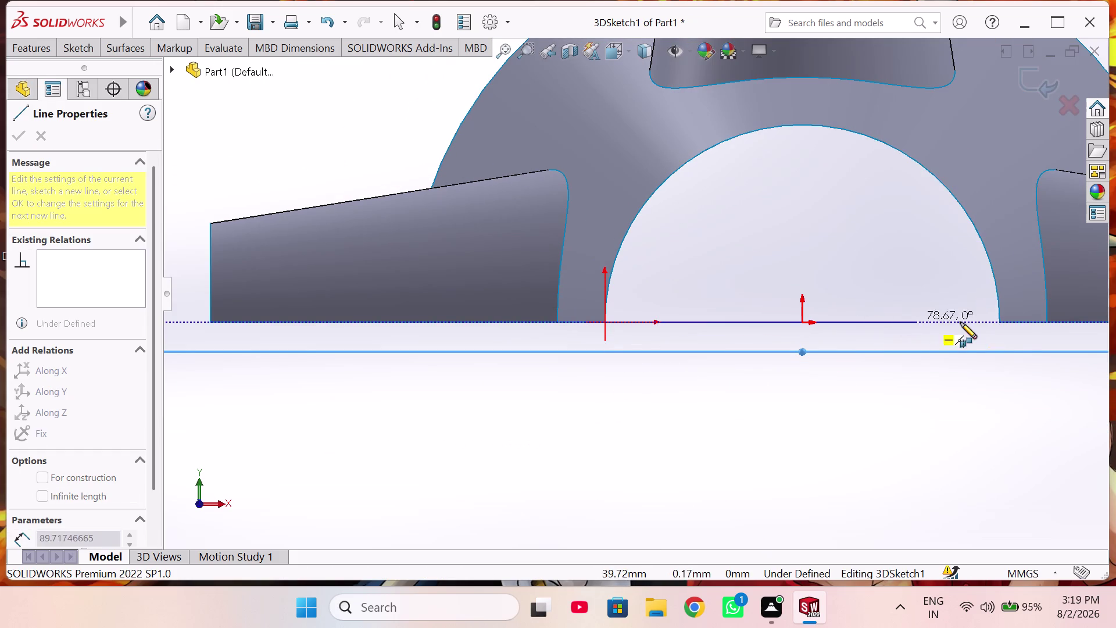
click(1001, 321)
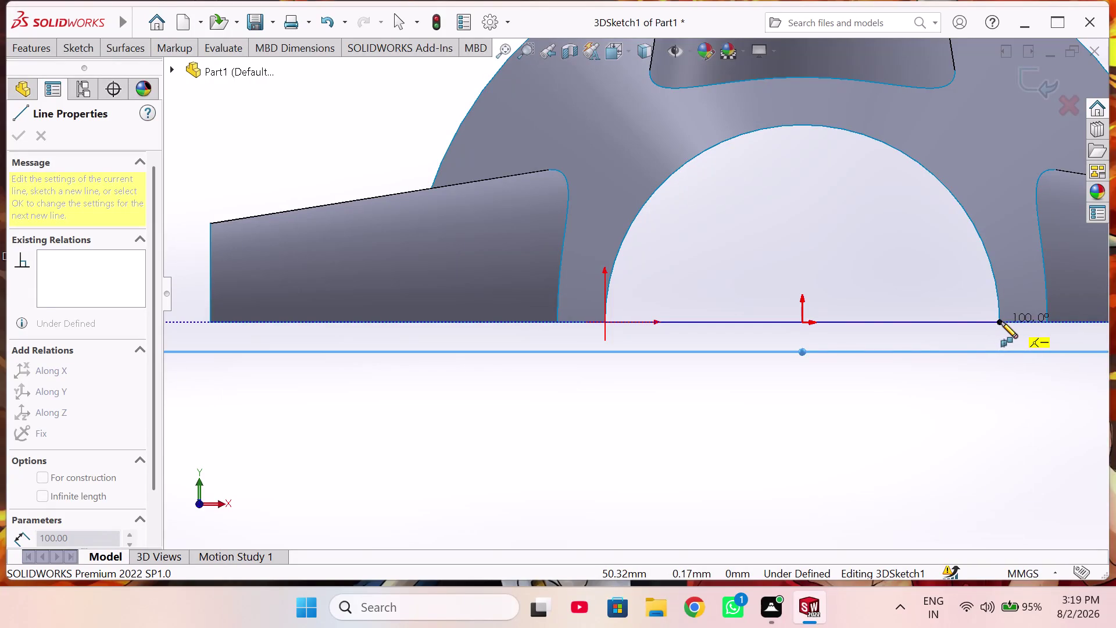
right_click(925, 371)
click(943, 381)
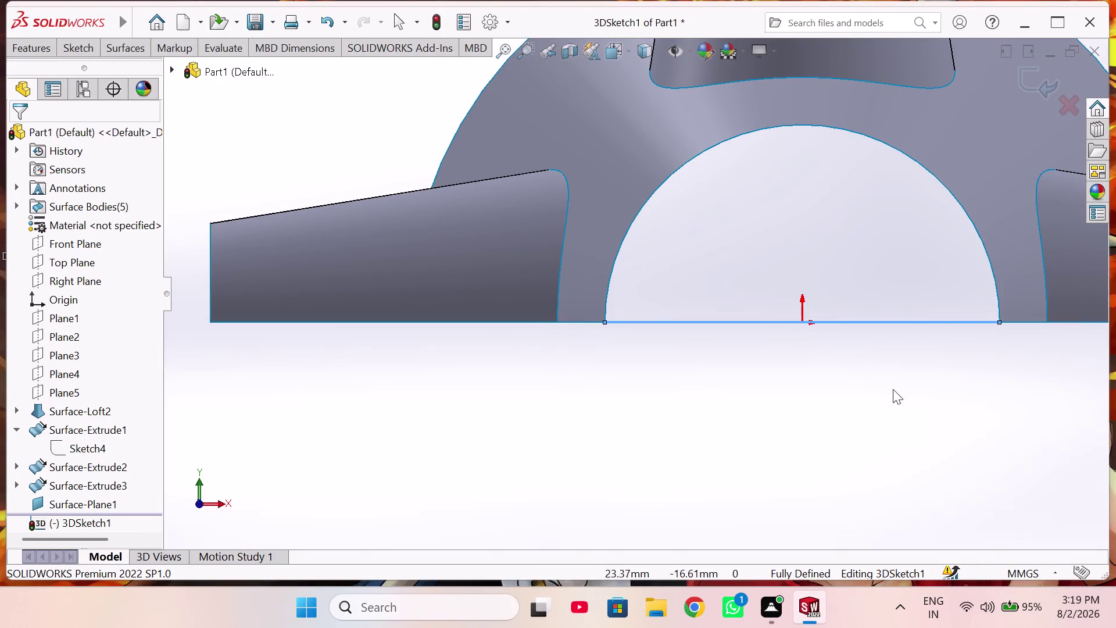
scroll(up, 3)
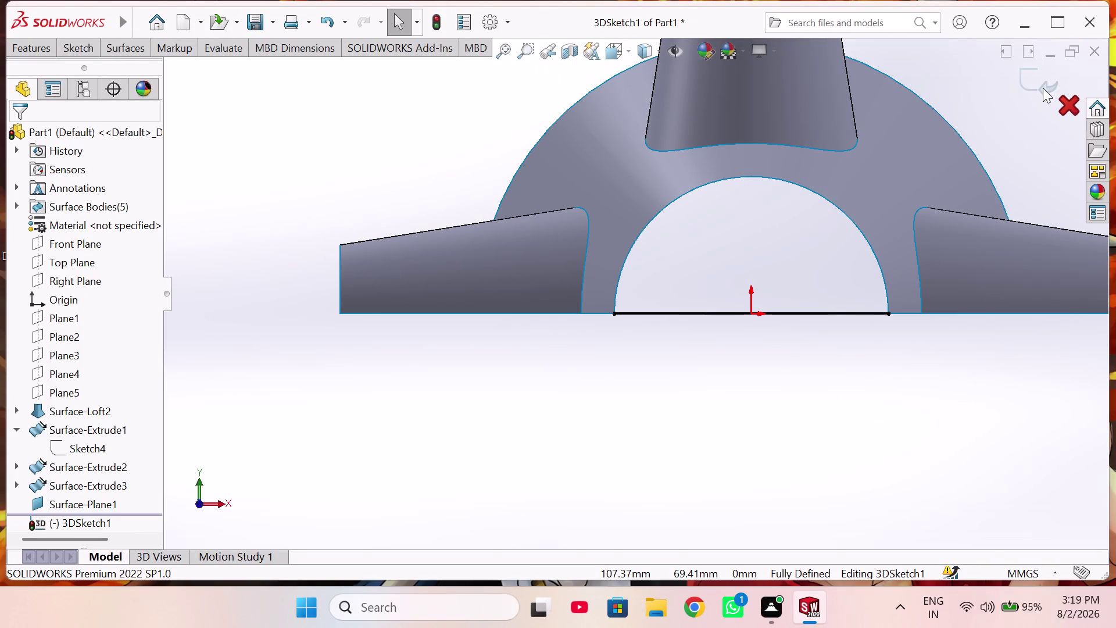
click(1043, 88)
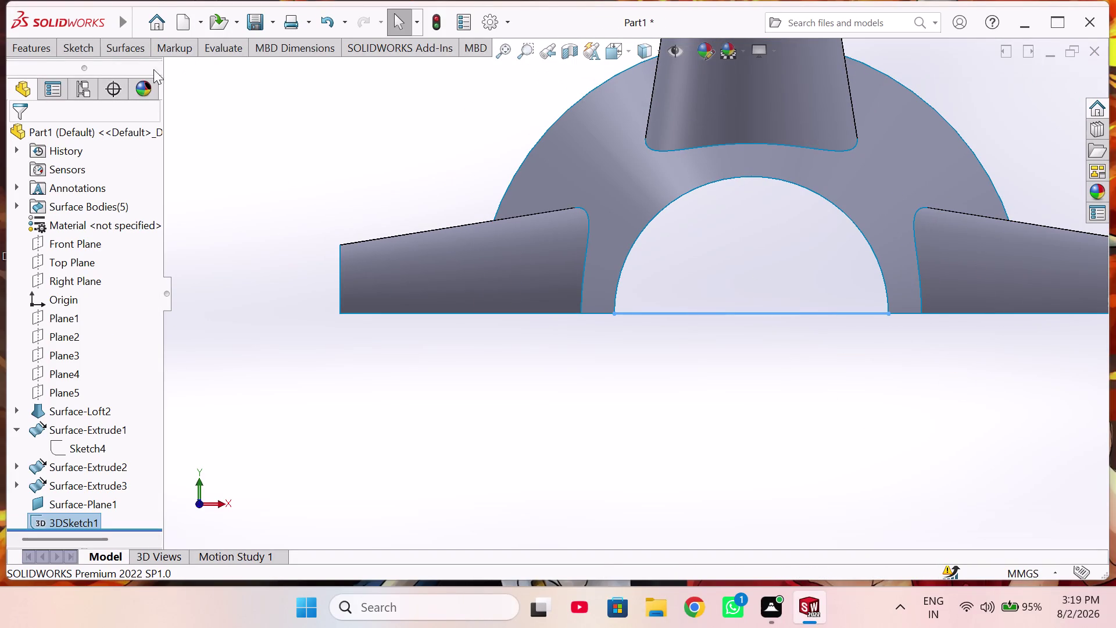
click(126, 46)
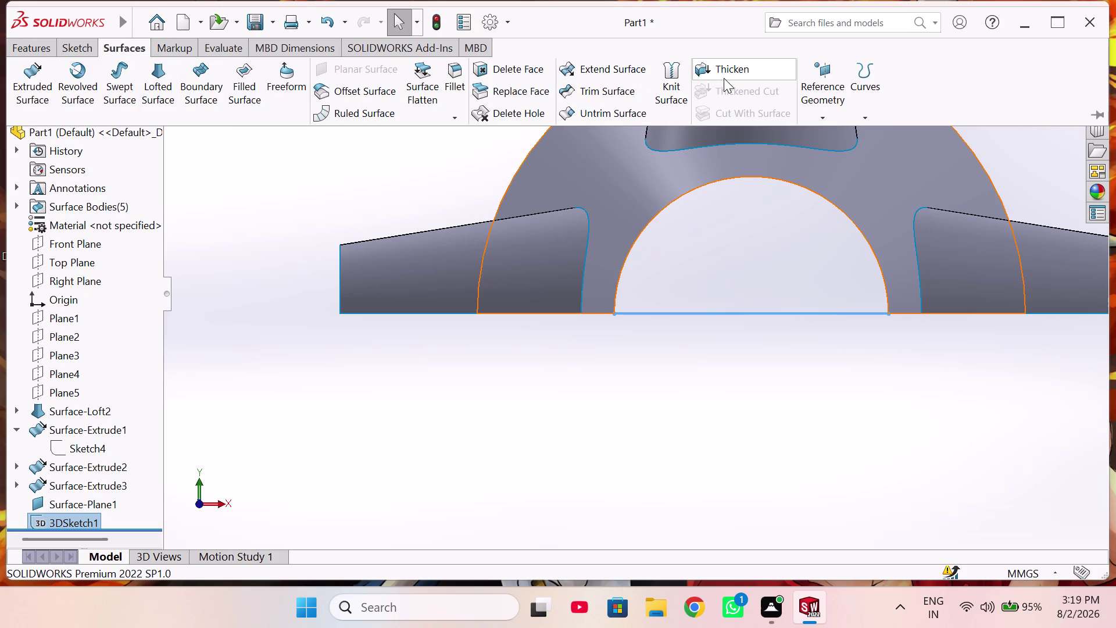
click(669, 100)
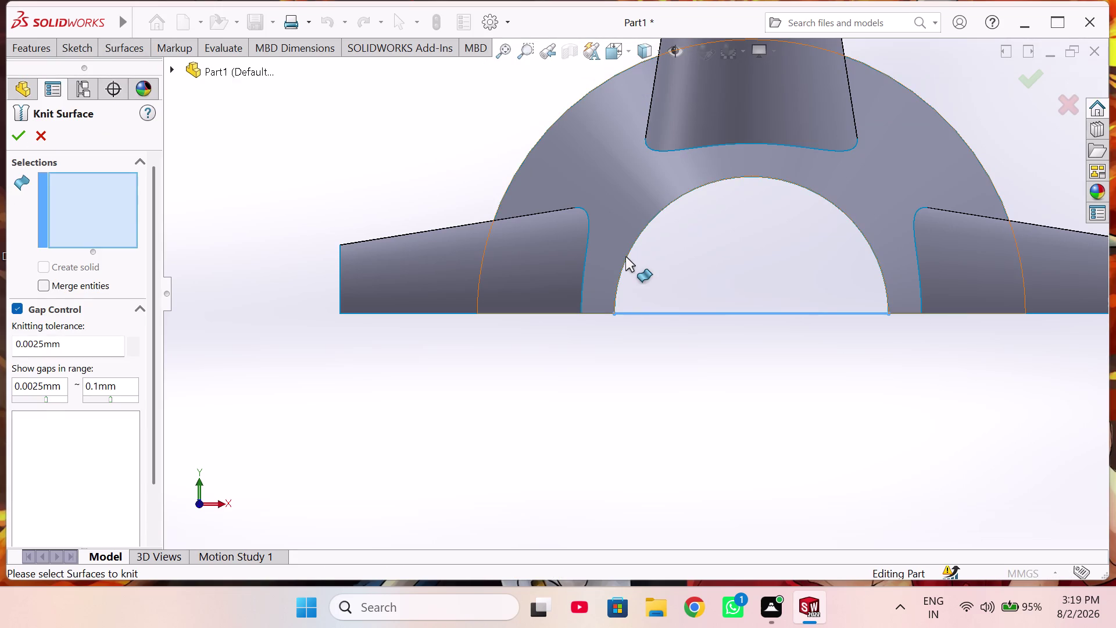
scroll(down, 3)
scroll(up, 3)
middle_drag(652, 268, 640, 276)
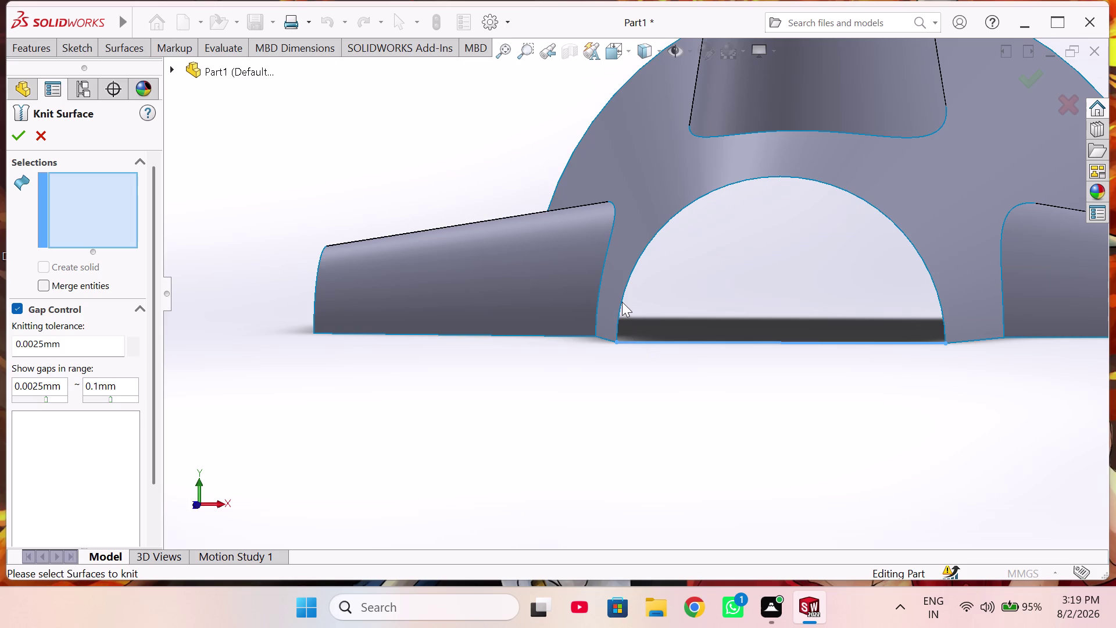
scroll(up, 3)
middle_drag(622, 301, 610, 306)
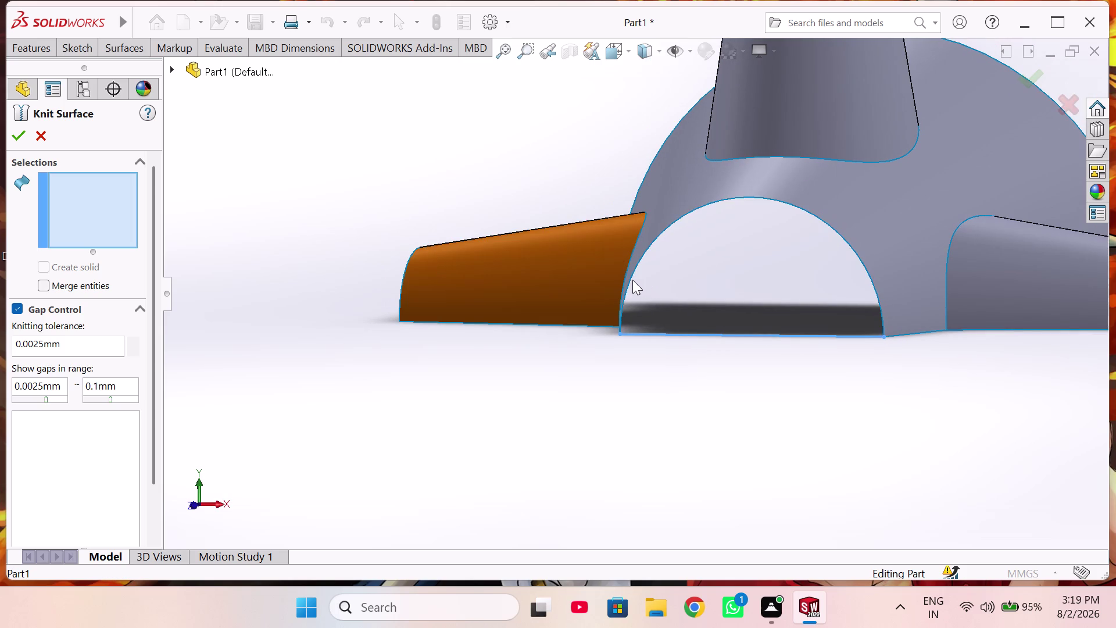
click(595, 271)
click(595, 271)
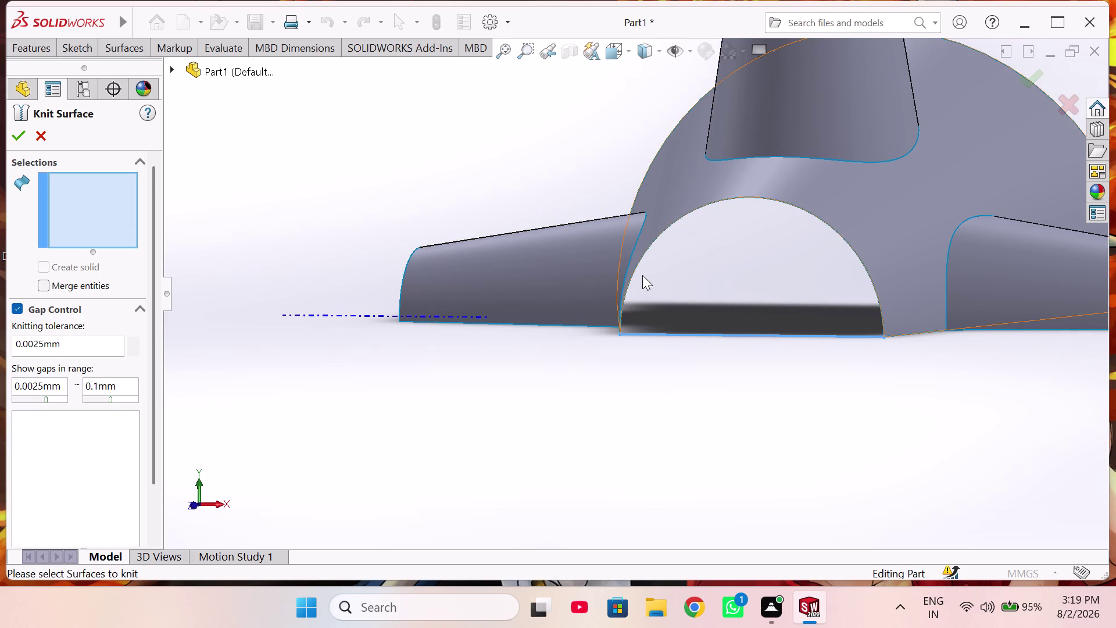
click(671, 225)
click(667, 227)
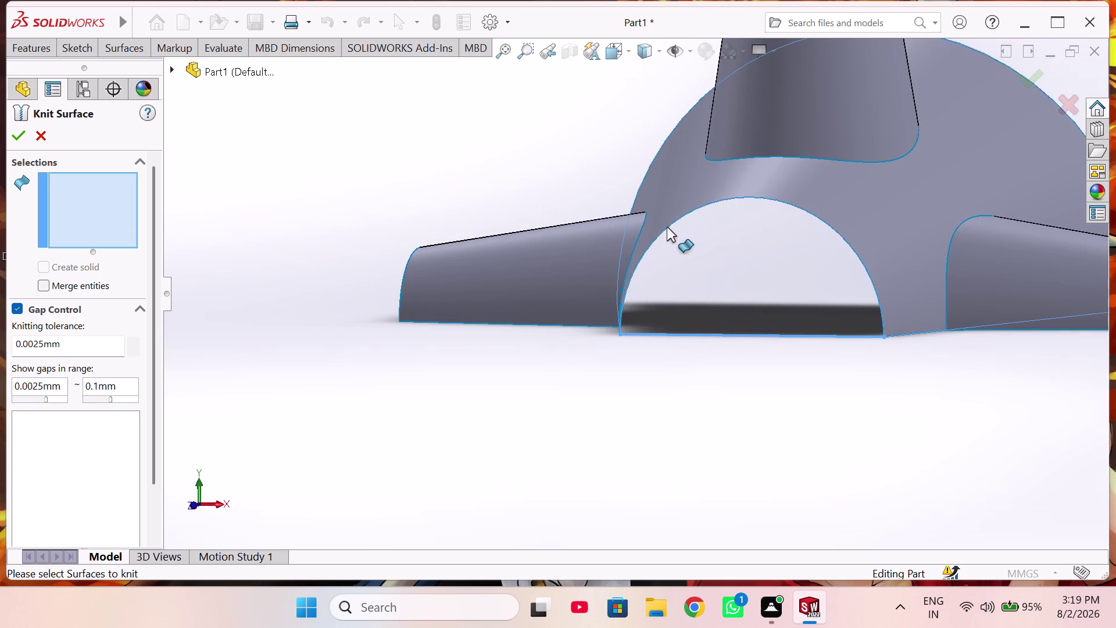
click(672, 332)
middle_drag(677, 331, 681, 332)
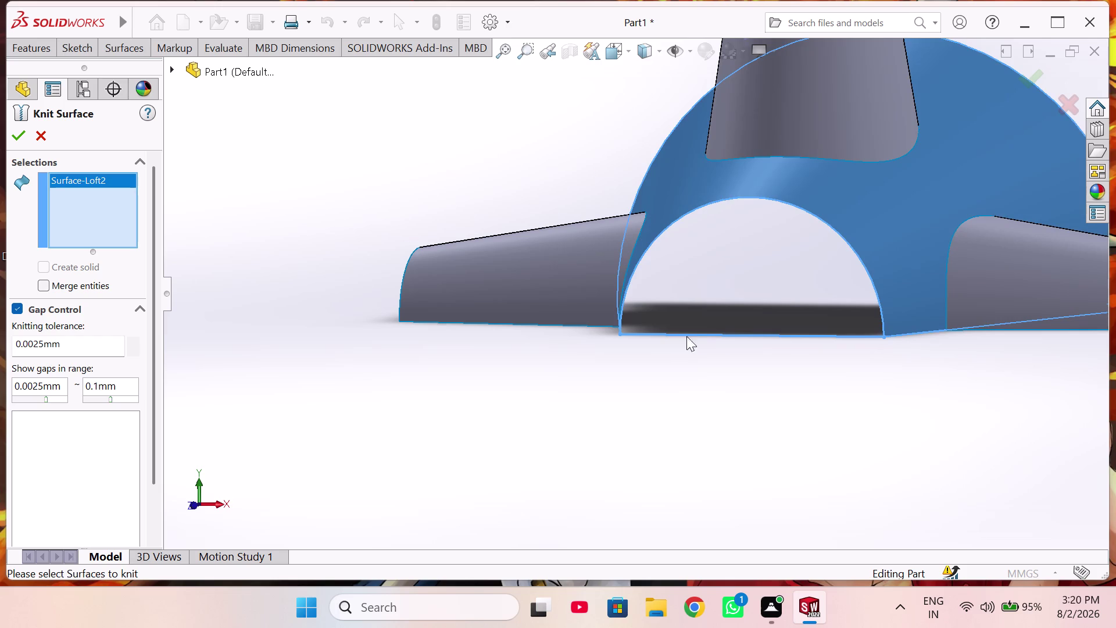
middle_drag(681, 333, 683, 367)
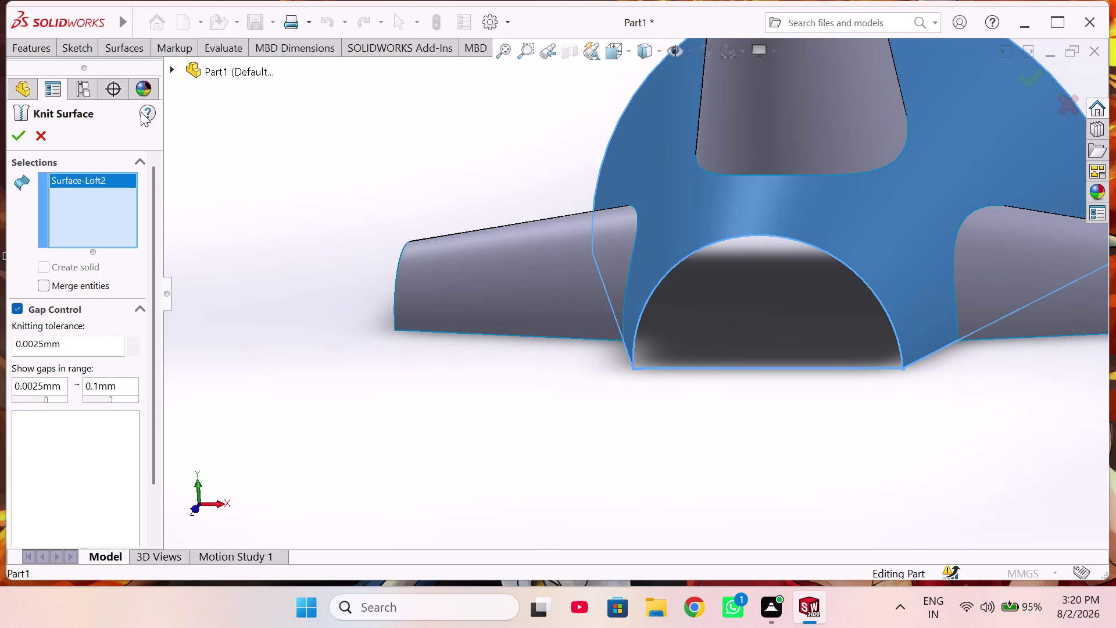
click(20, 136)
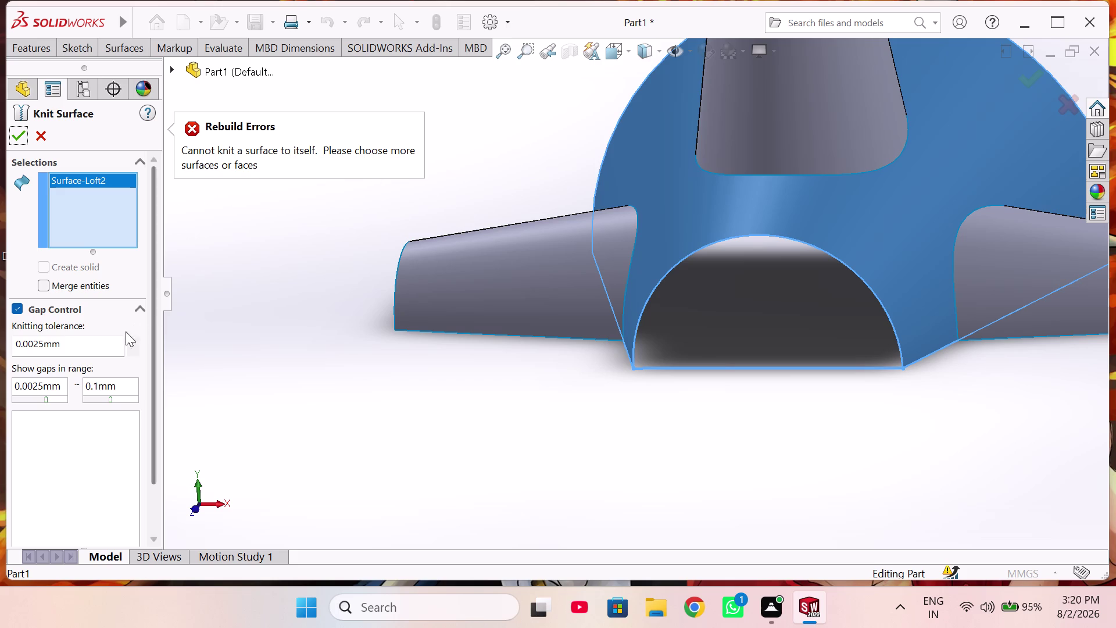
click(44, 136)
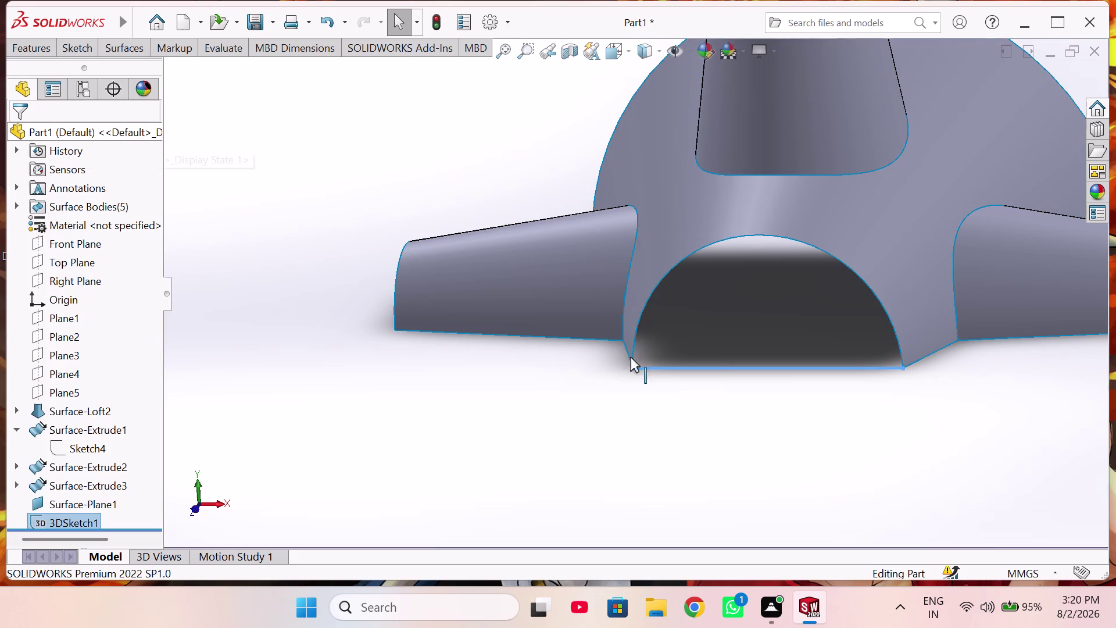
Select the 100 mm base line and Surface-Loft2, then launch Filled Surface.
click(678, 368)
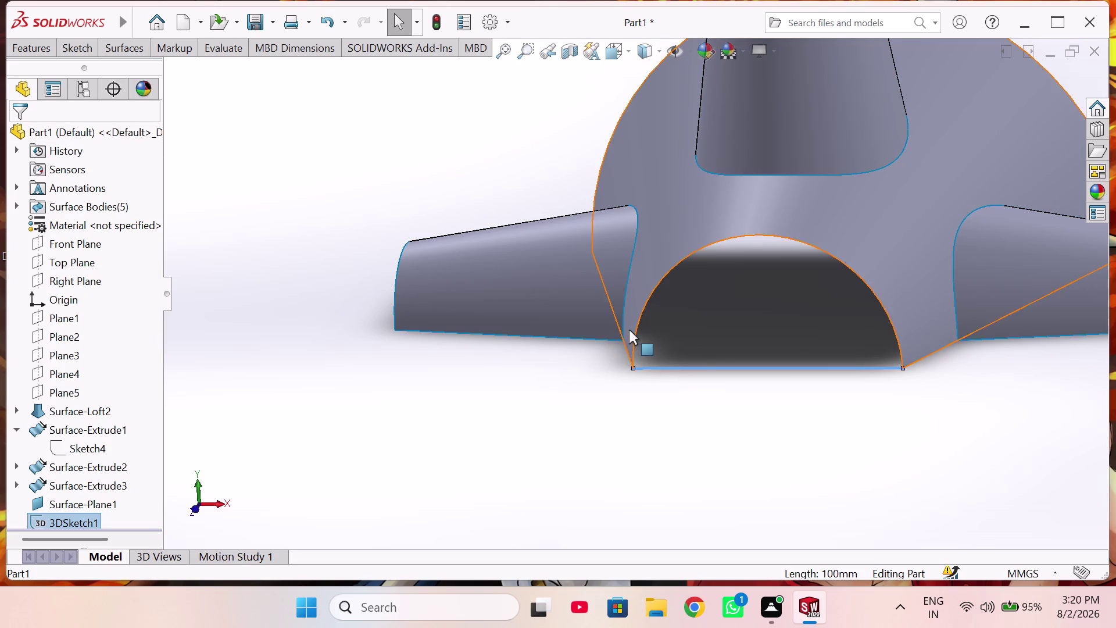
click(637, 328)
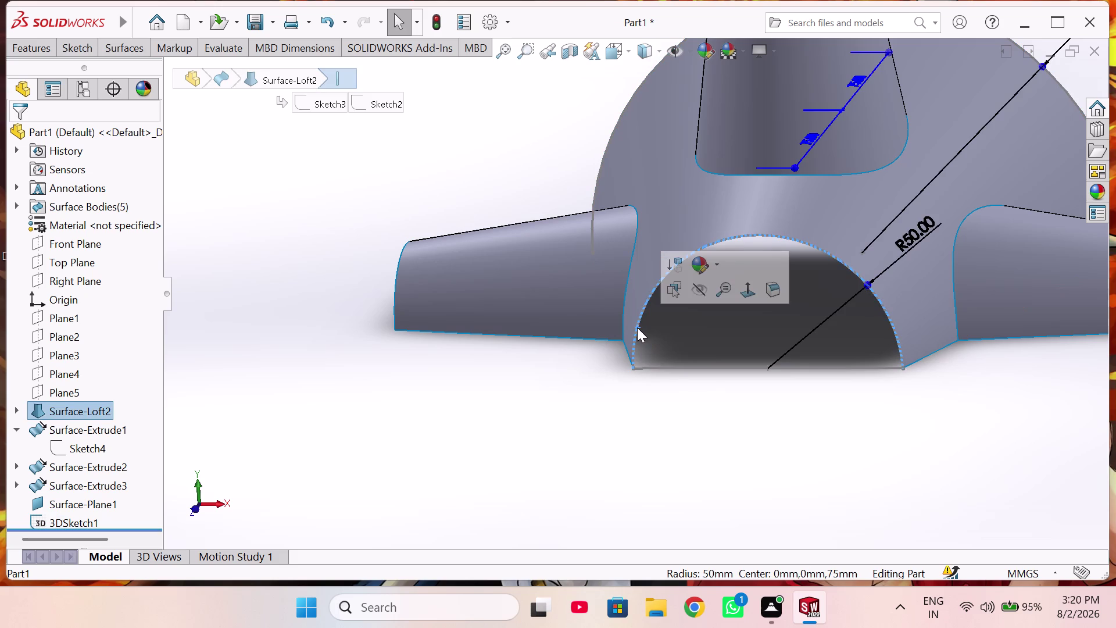
click(436, 477)
click(124, 54)
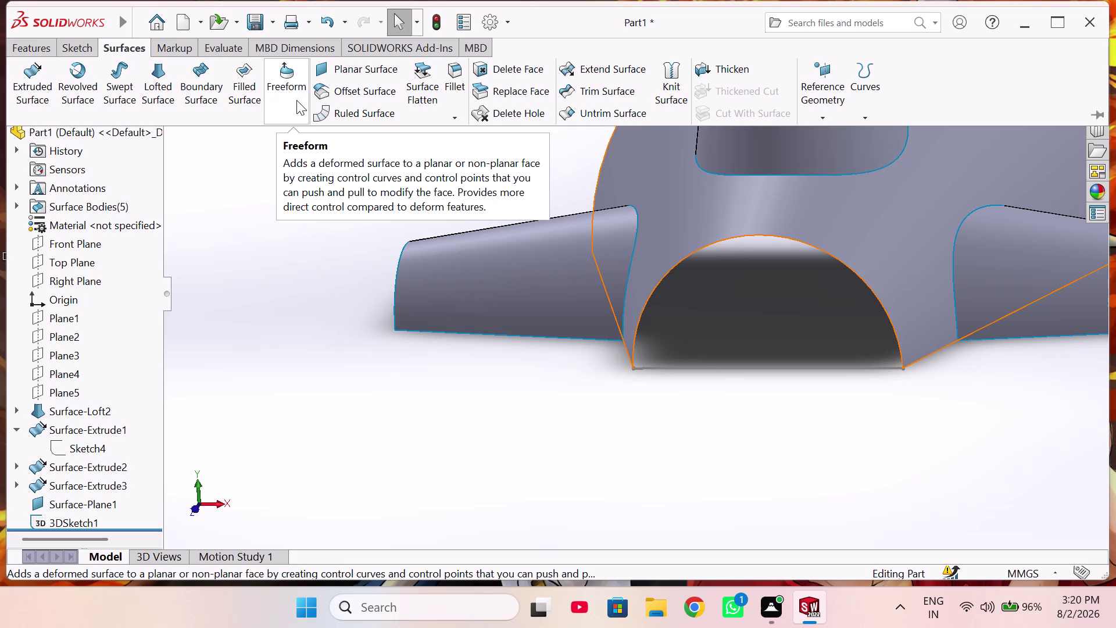
click(254, 99)
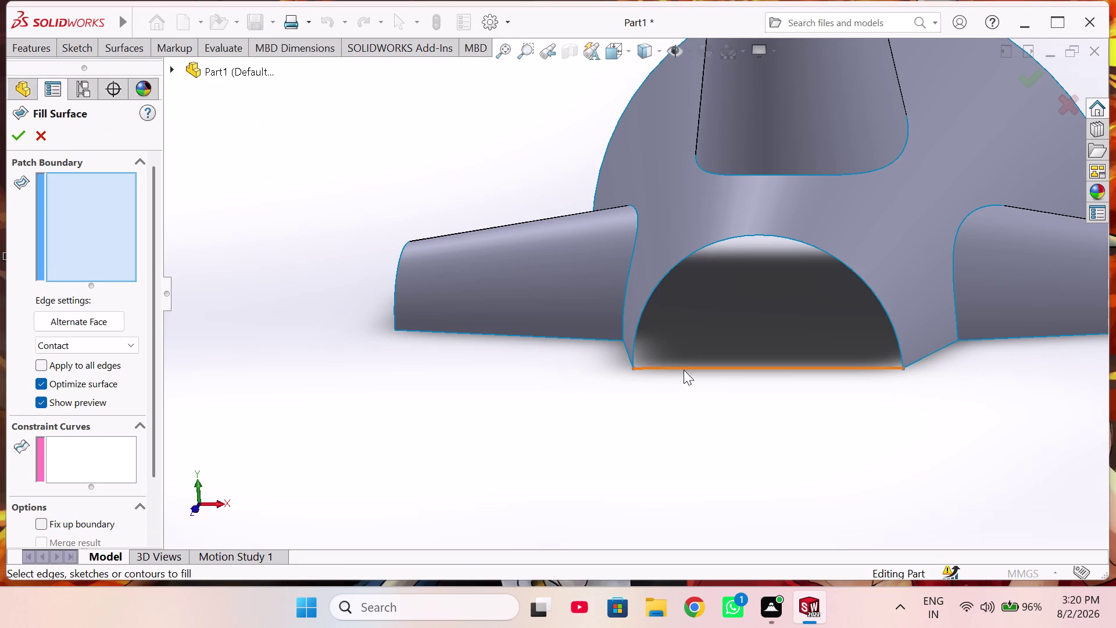
Try a patch with the arch edge as boundary and 3DSketch1 as constraint curve.
click(637, 319)
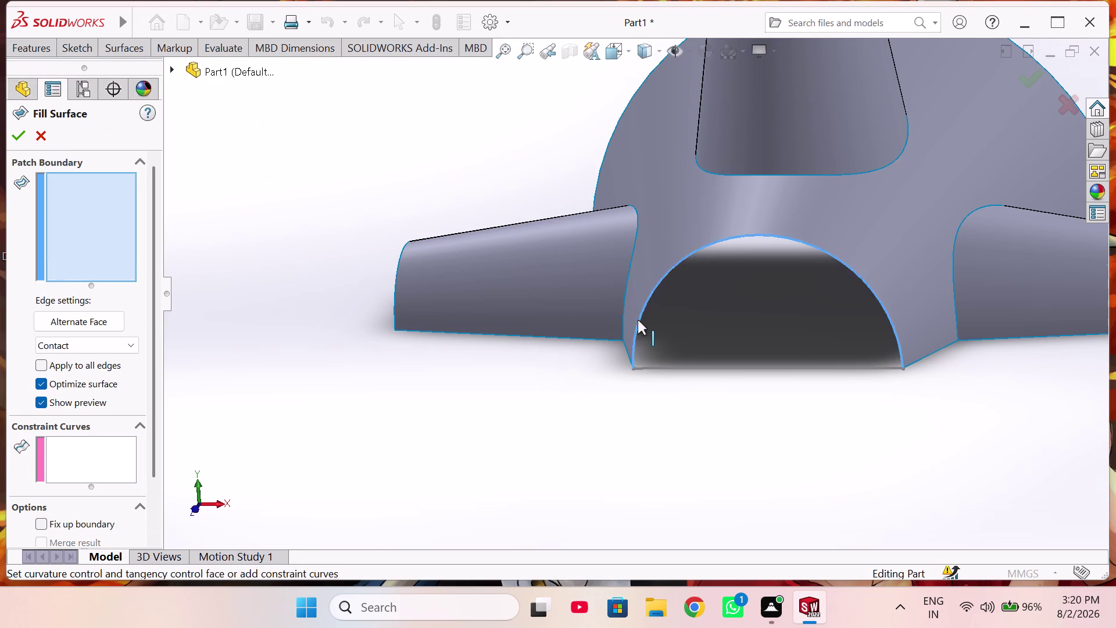
click(69, 459)
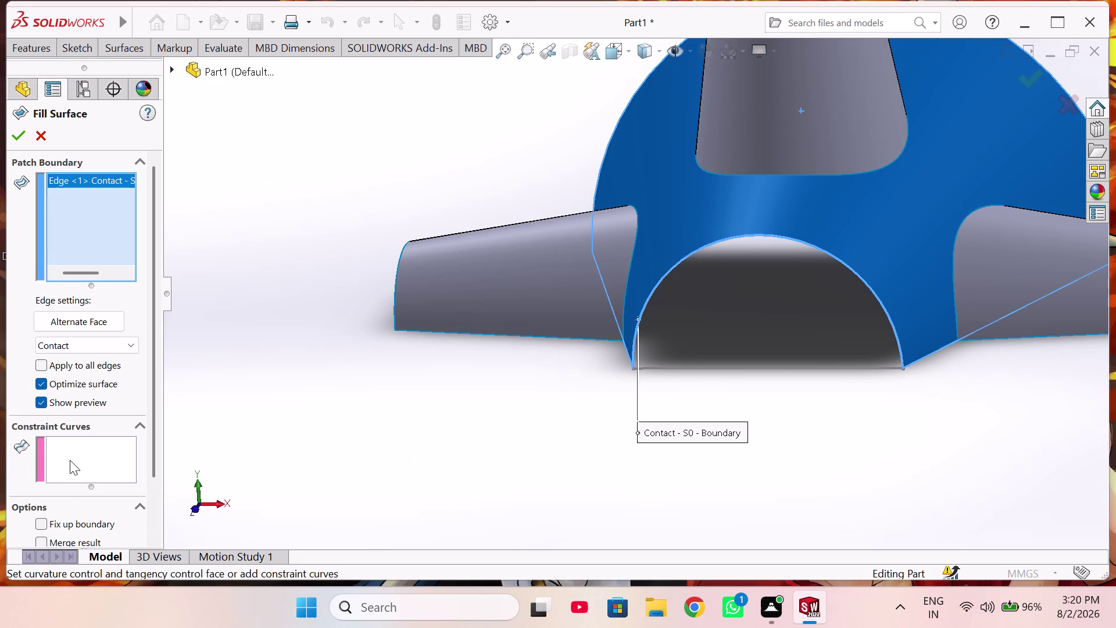
click(700, 368)
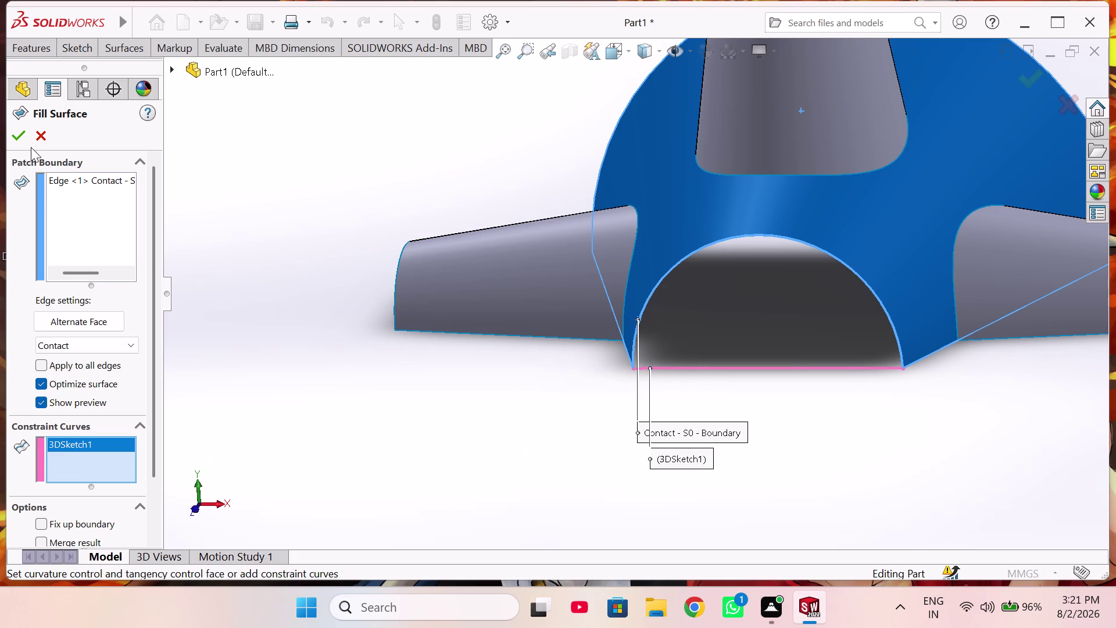
click(13, 141)
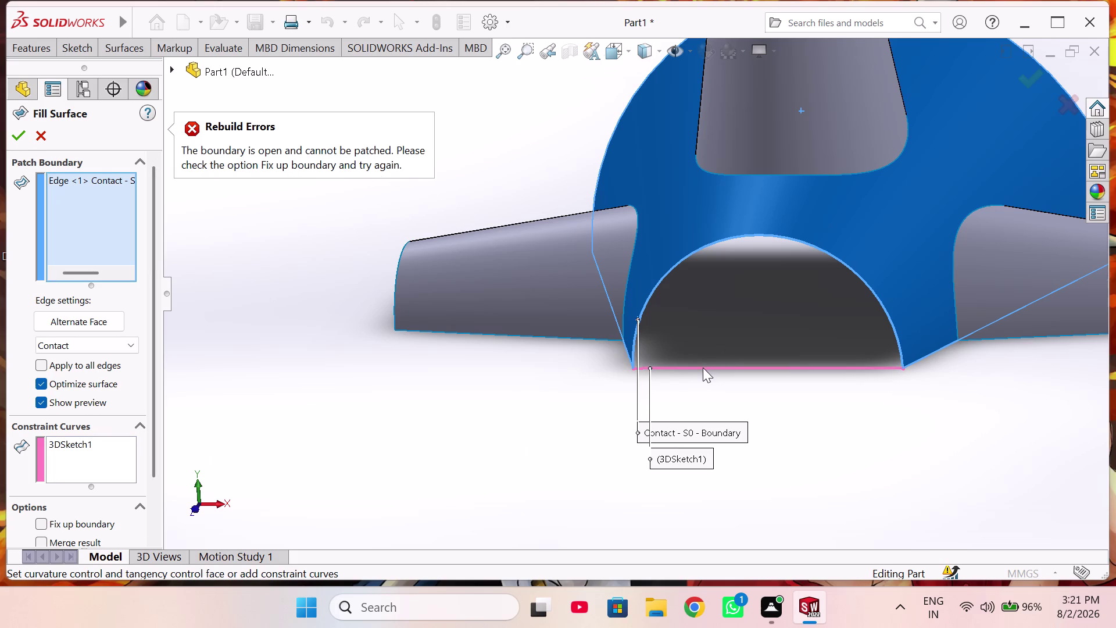
Clear the arch edge from the Patch Boundary list after the open-boundary error.
scroll(down, 3)
scroll(down, 3)
click(427, 401)
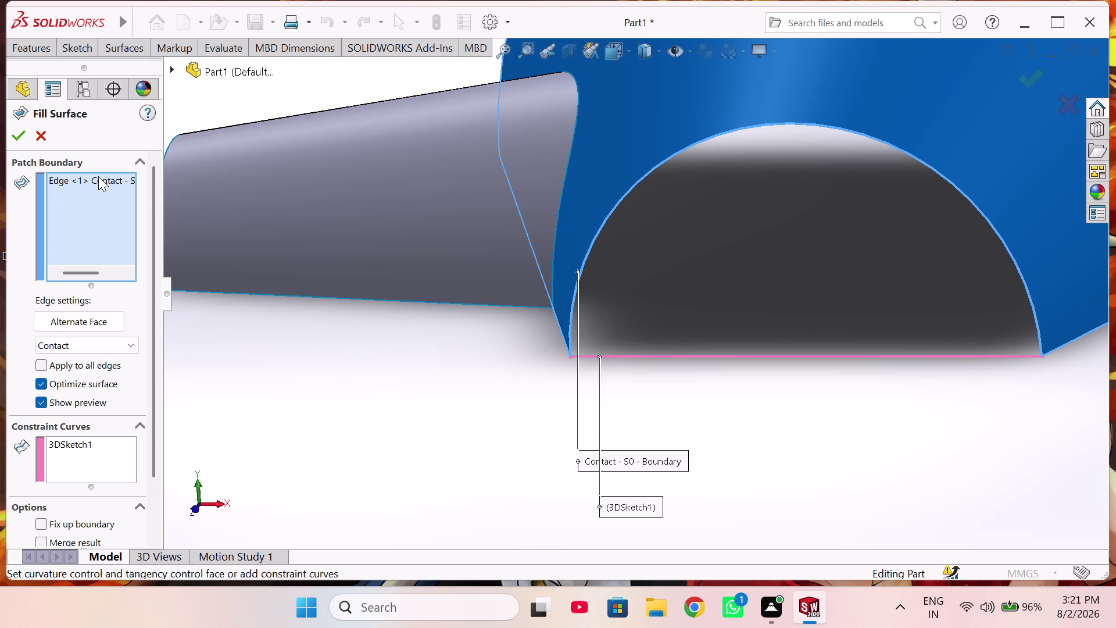
right_click(98, 176)
click(121, 205)
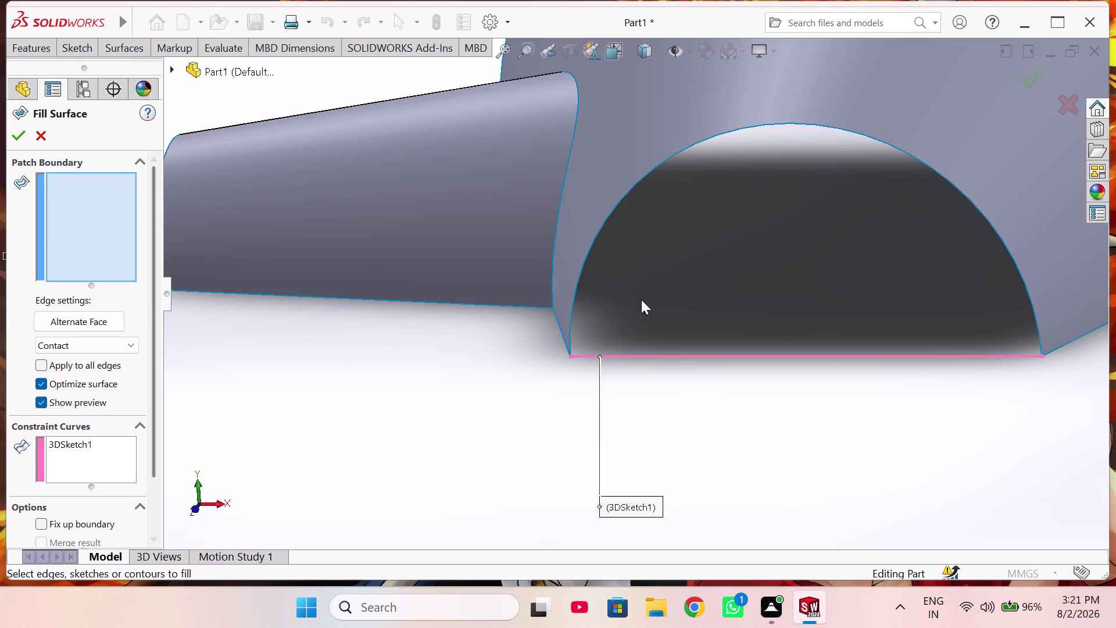
Inspect where the edges meet beneath the arch, then clear the constraint curve list.
scroll(down, 3)
scroll(down, 3)
middle_drag(588, 343, 601, 375)
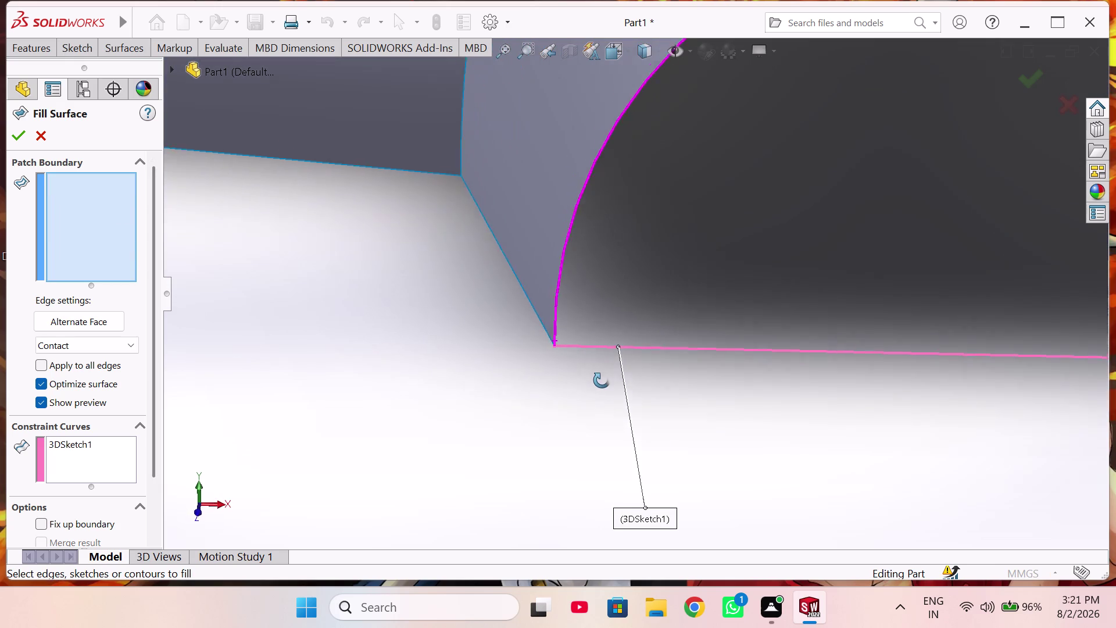
middle_drag(601, 375, 546, 387)
scroll(up, 3)
middle_drag(981, 358, 976, 360)
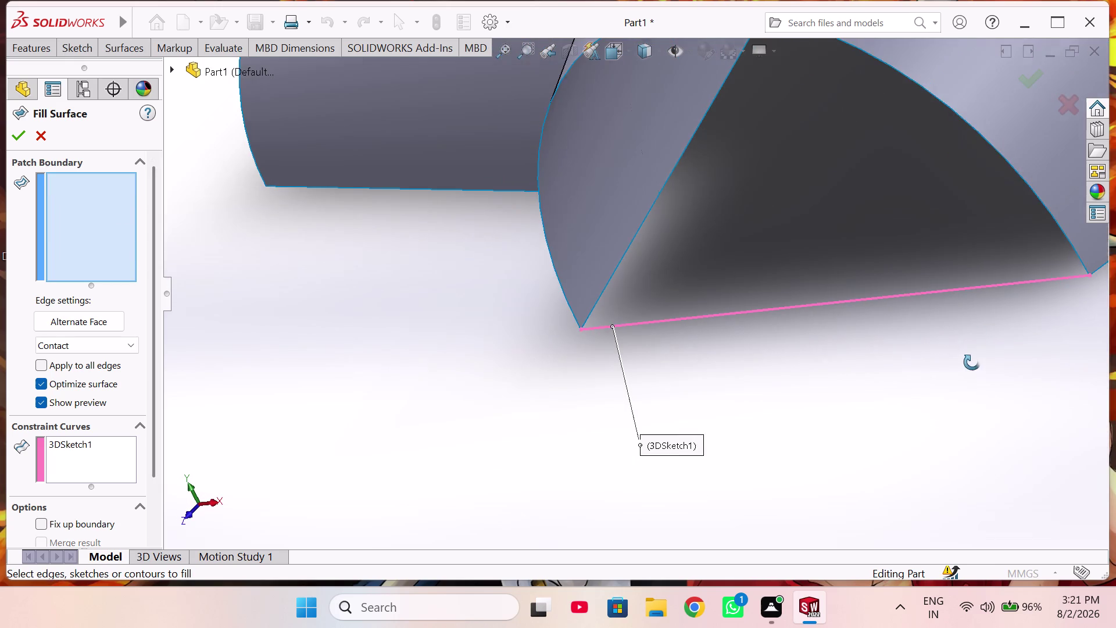
middle_drag(976, 360, 919, 384)
scroll(up, 3)
middle_drag(965, 355, 1025, 358)
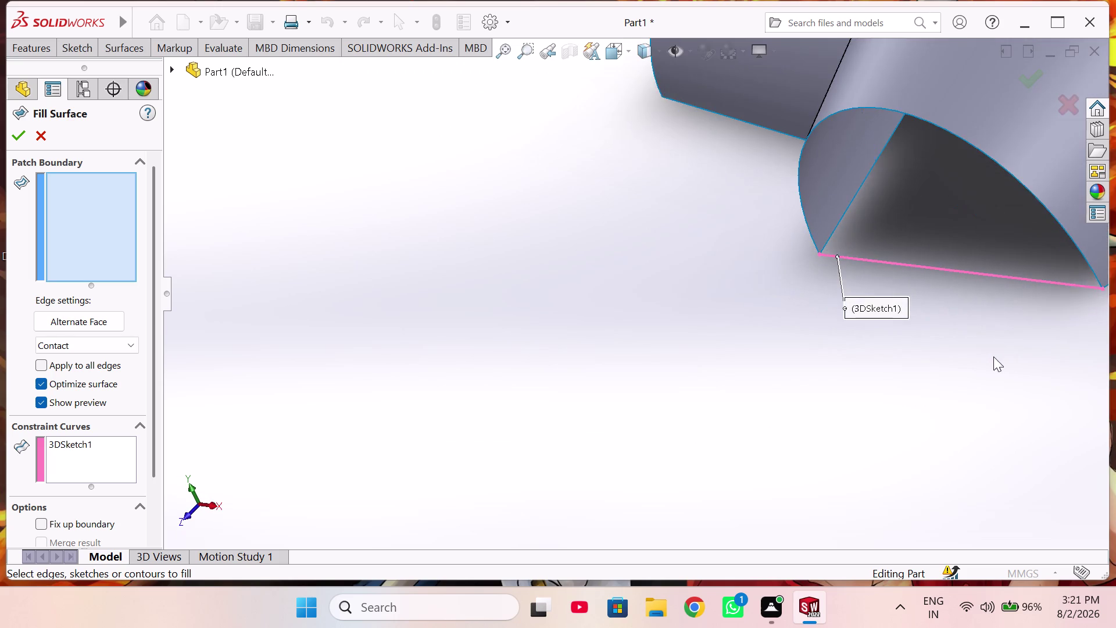
scroll(up, 3)
scroll(down, 3)
scroll(down, 3)
scroll(down, 3)
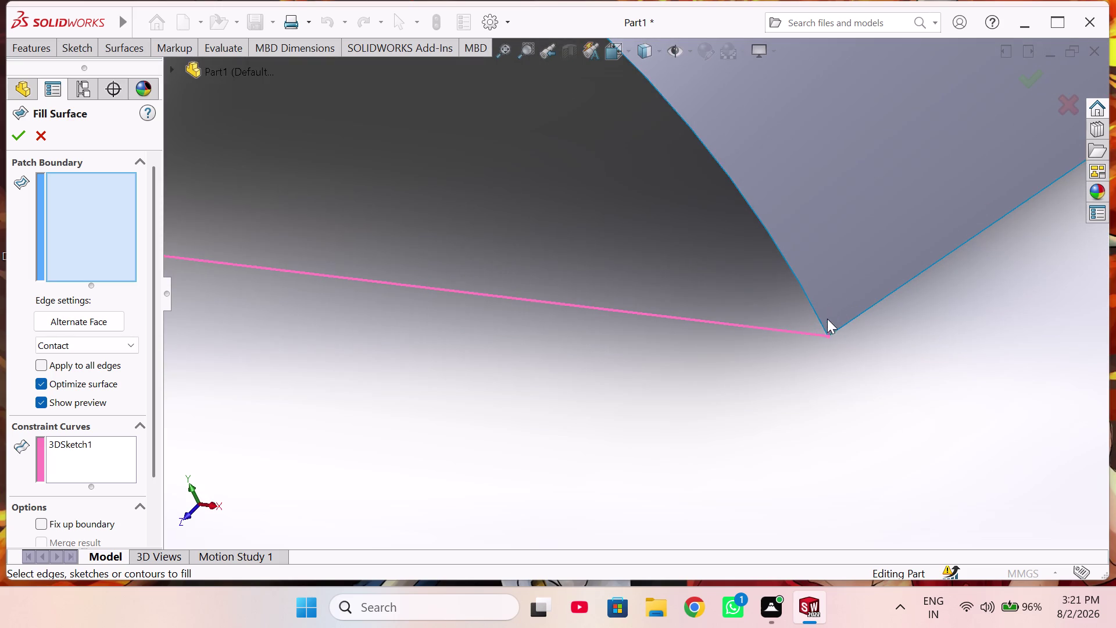
middle_drag(826, 321, 847, 332)
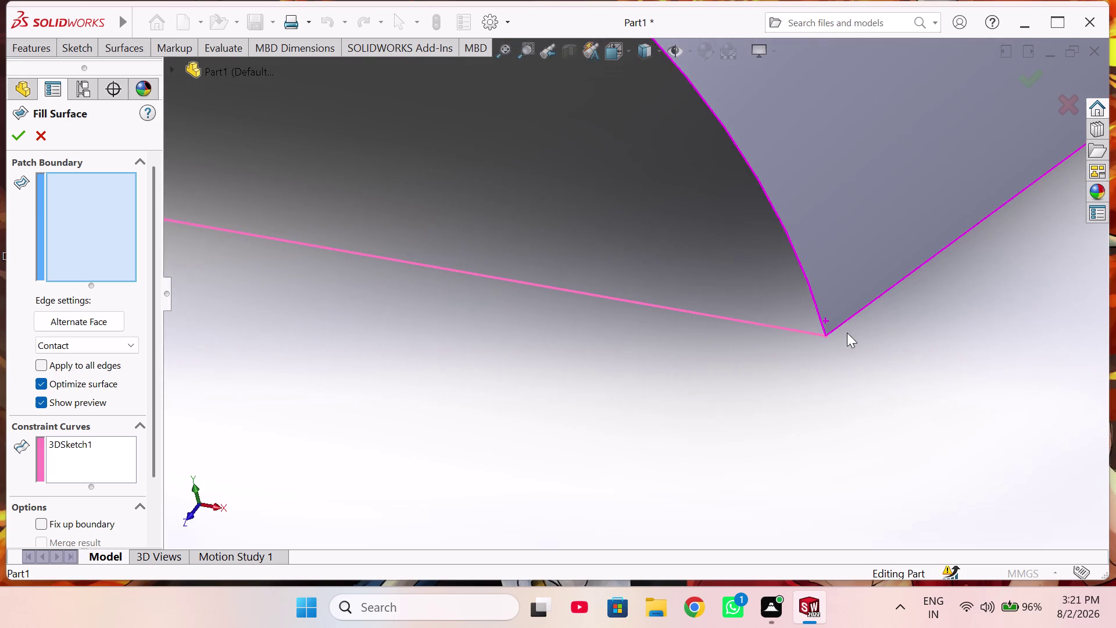
scroll(up, 3)
scroll(up, 3)
middle_drag(548, 312, 574, 271)
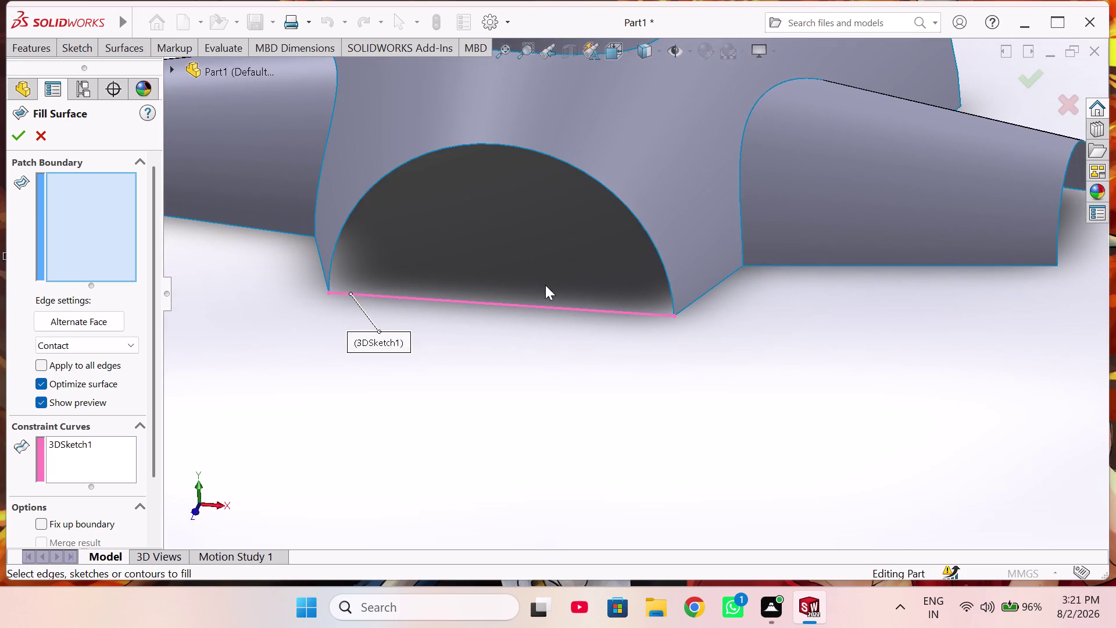
scroll(up, 3)
scroll(down, 3)
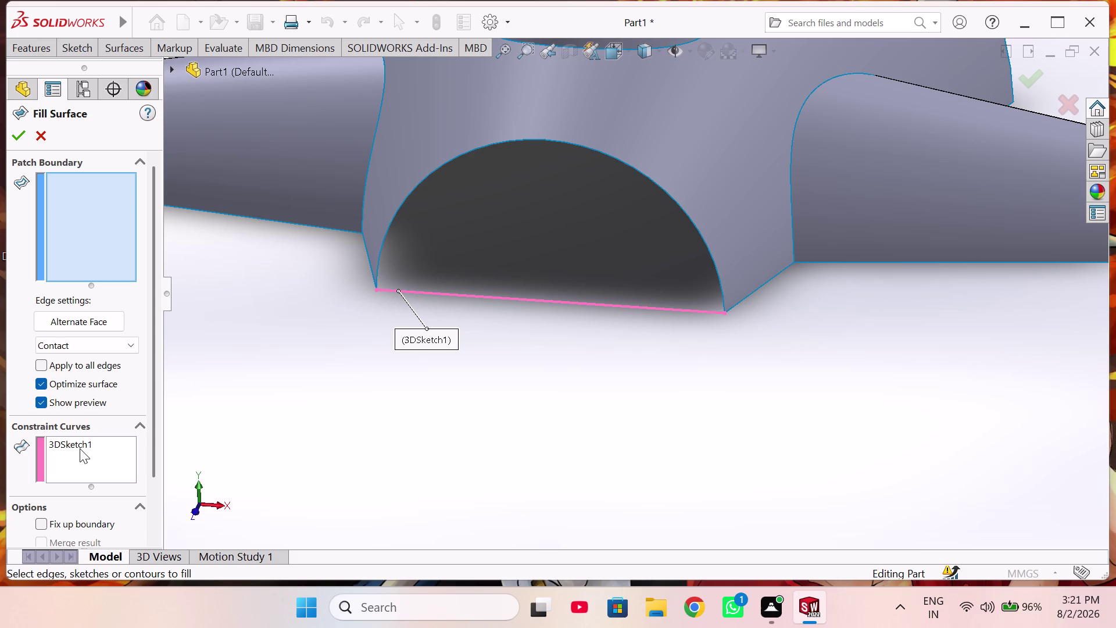
click(80, 448)
right_click(79, 449)
click(174, 458)
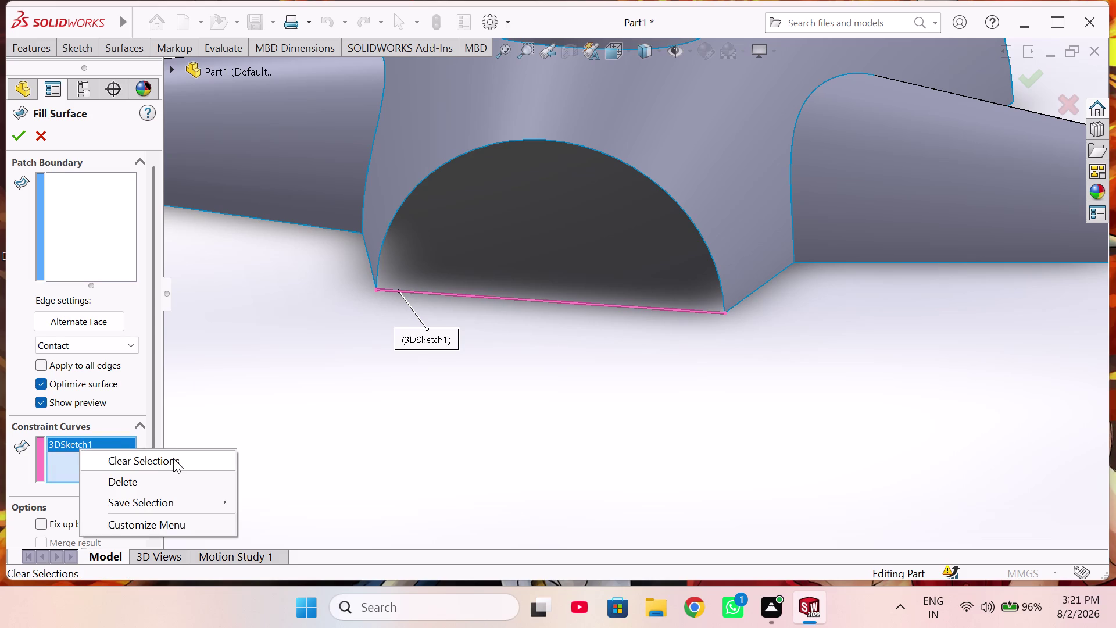
Retry with 3DSketch1 as patch boundary and the arch edge as constraint curve.
click(66, 197)
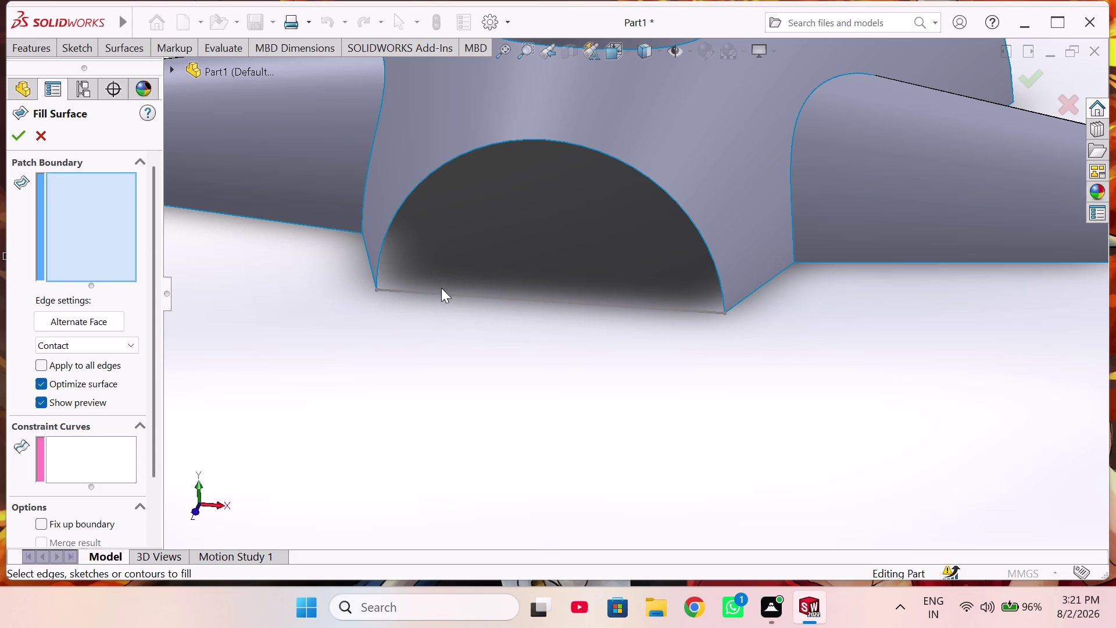
click(430, 294)
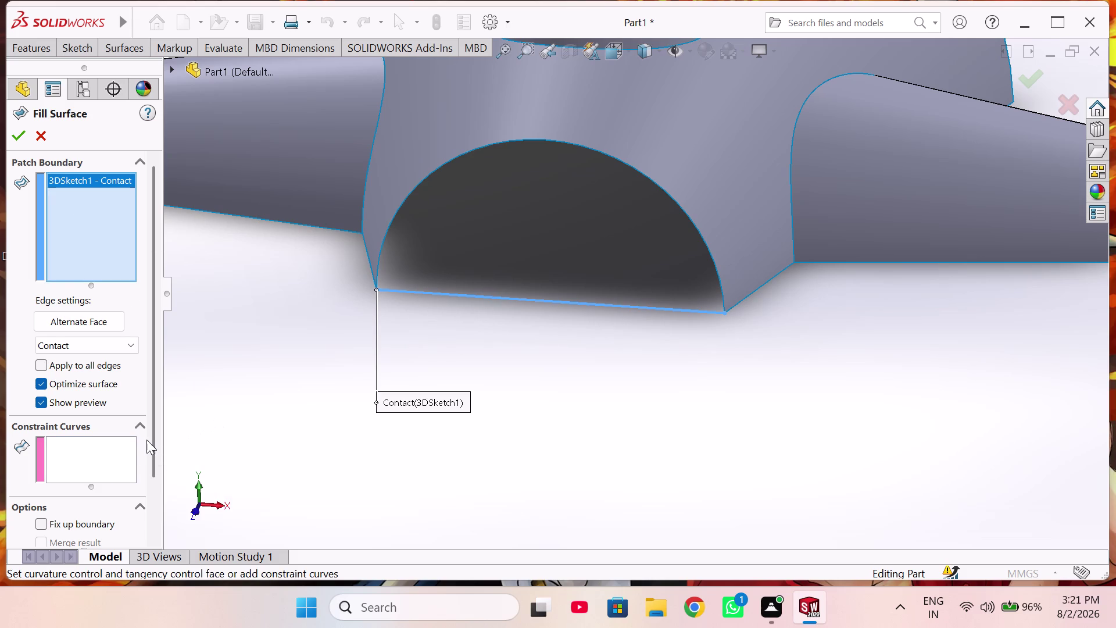
click(108, 452)
click(389, 227)
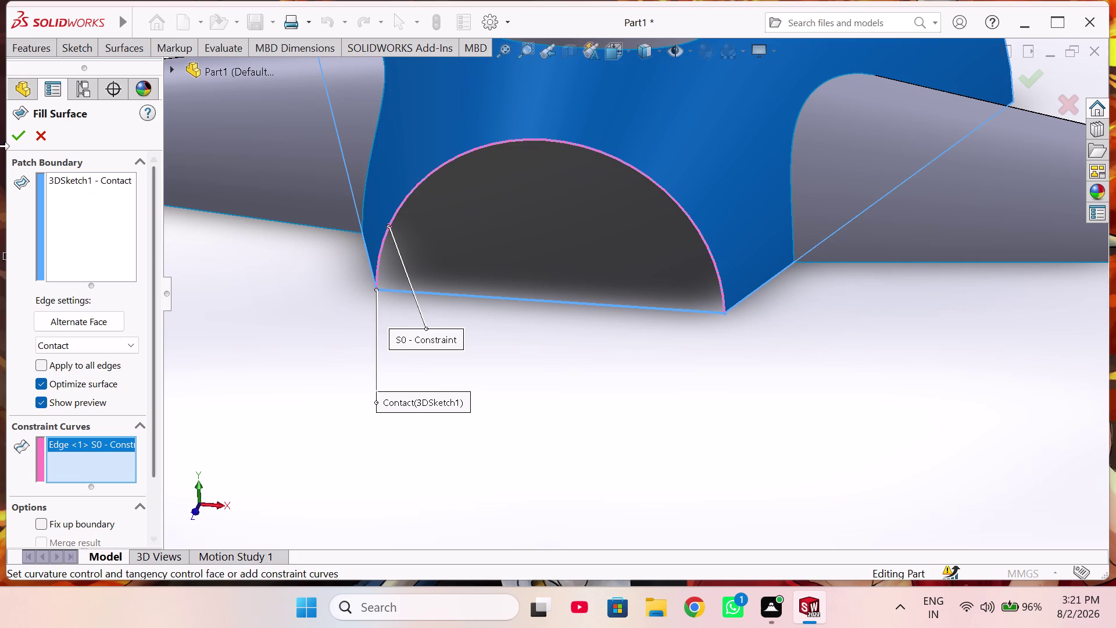
click(17, 139)
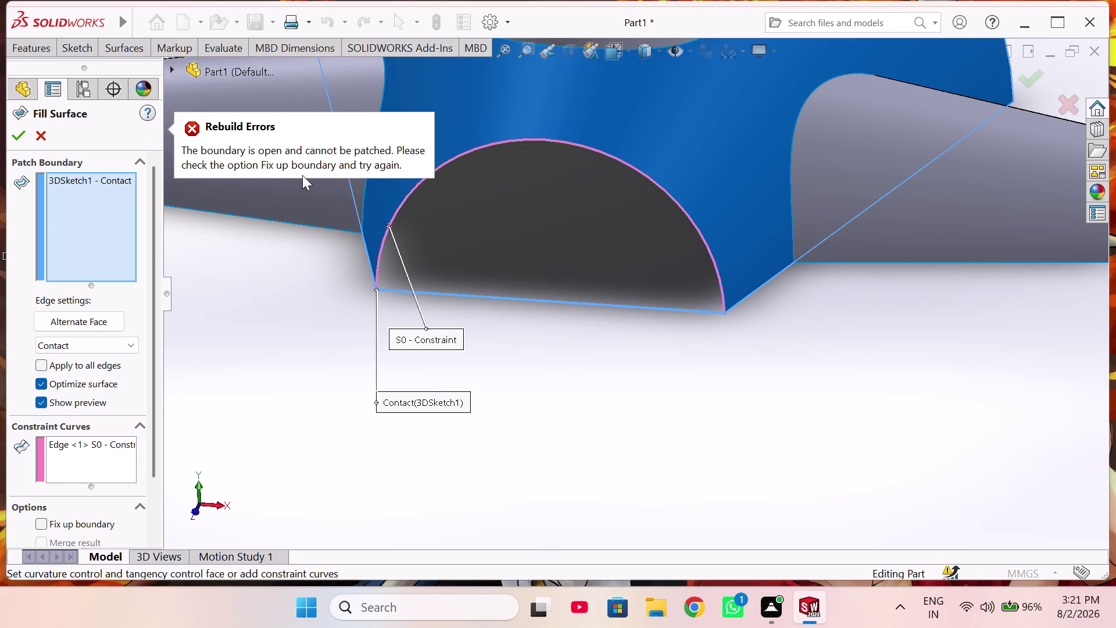
Clear both the Patch Boundary and Constraint Curve lists.
right_click(100, 209)
click(171, 228)
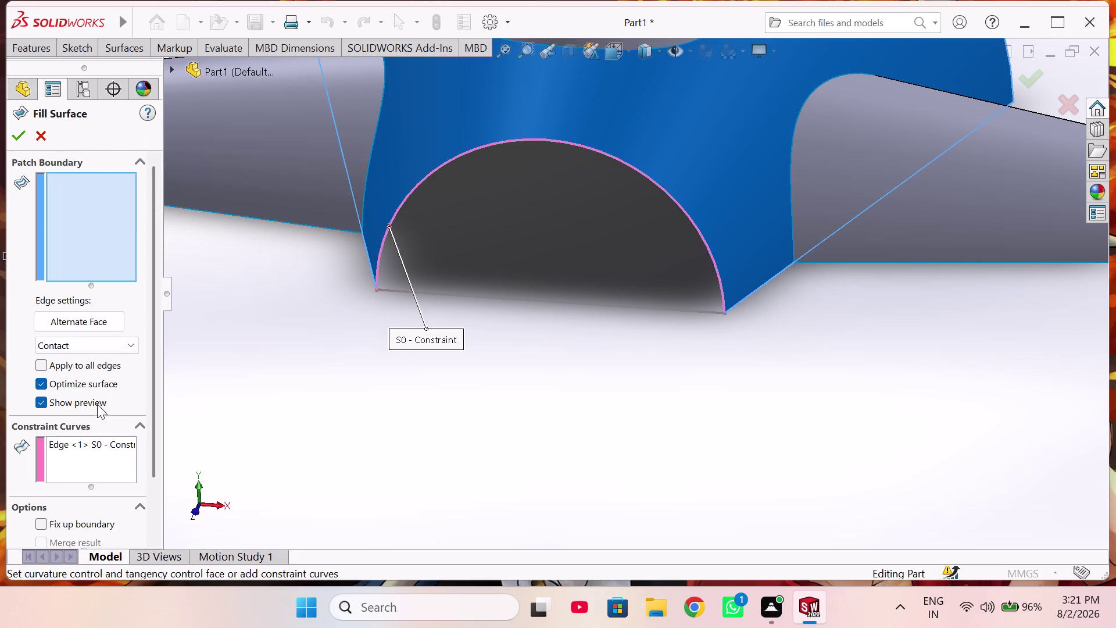
right_click(89, 454)
click(135, 466)
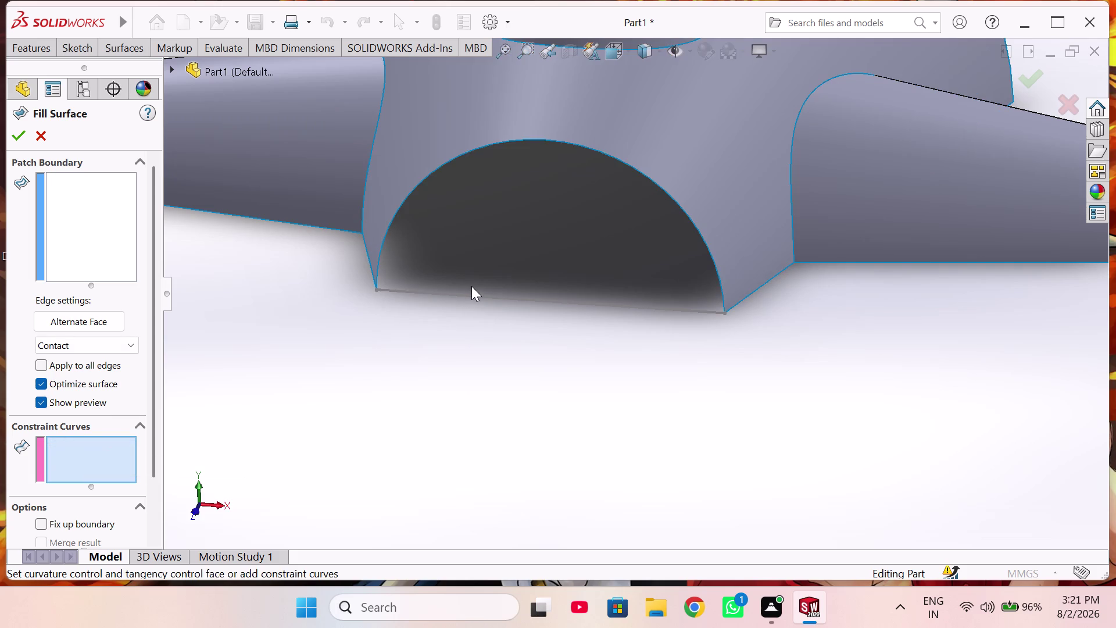
scroll(up, 3)
Cancel the filled surface and zoom onto the front arch, selecting then deselecting its edge.
click(1070, 111)
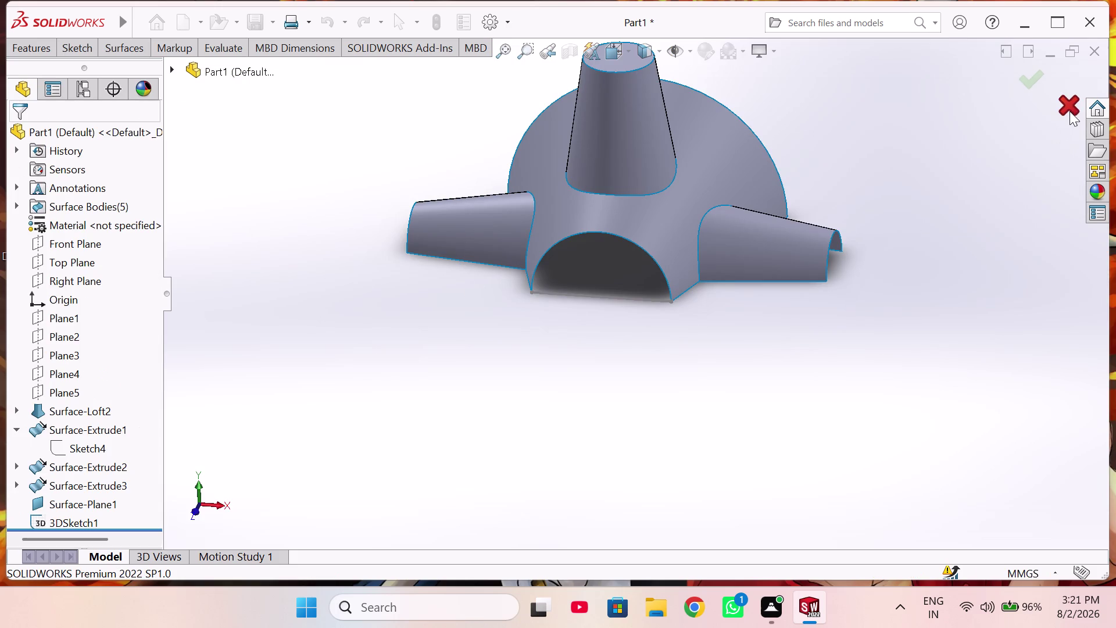
scroll(down, 3)
middle_drag(571, 255, 579, 233)
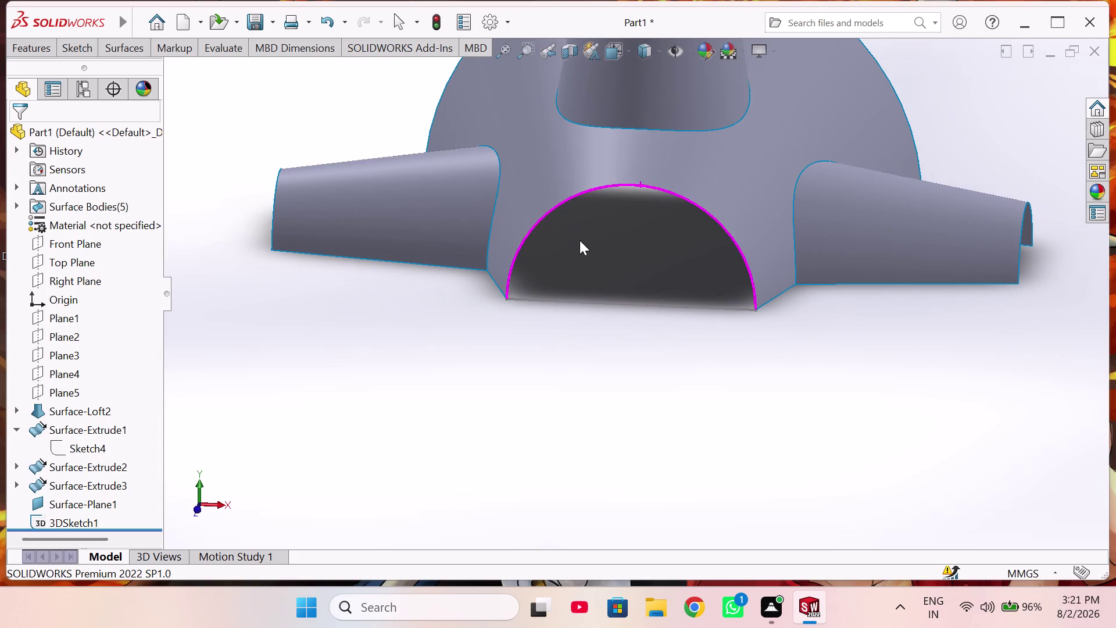
click(575, 340)
middle_drag(521, 331, 521, 350)
scroll(down, 3)
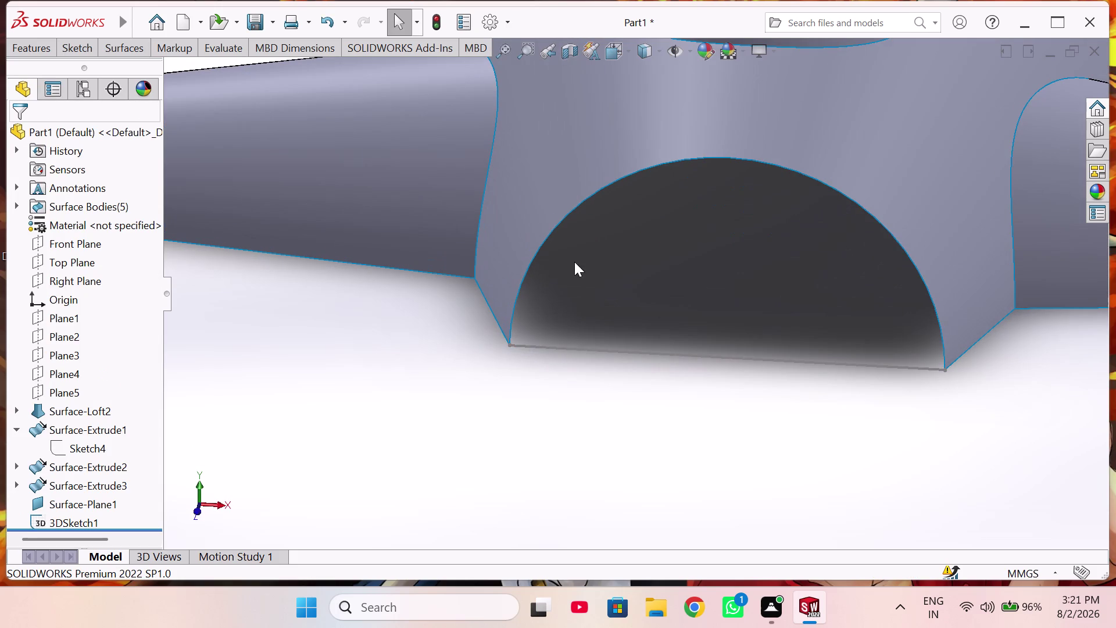
click(537, 253)
Start a Boundary Surface across the arch opening.
click(472, 436)
click(142, 44)
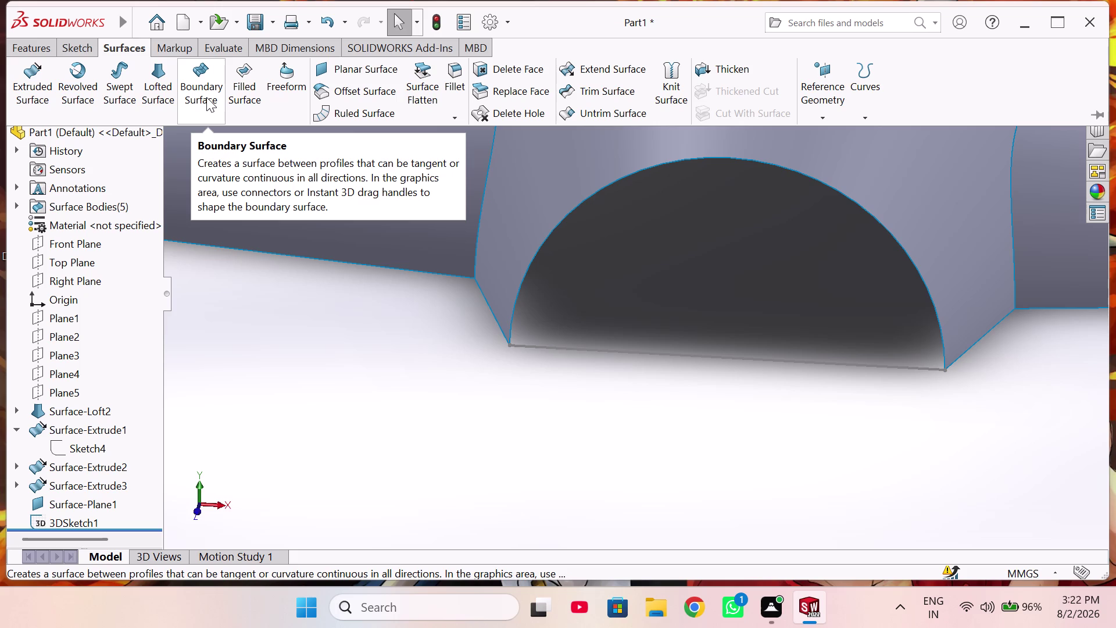
click(206, 98)
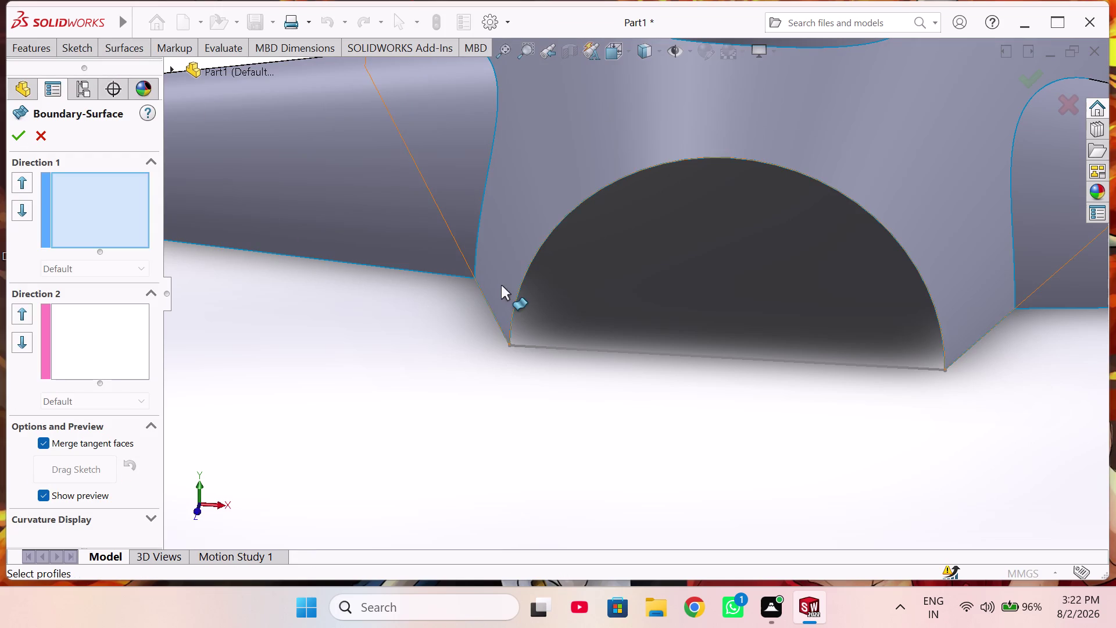
Use the arch edge as profile and 3DSketch1 in Direction 2, and try accepting.
click(520, 285)
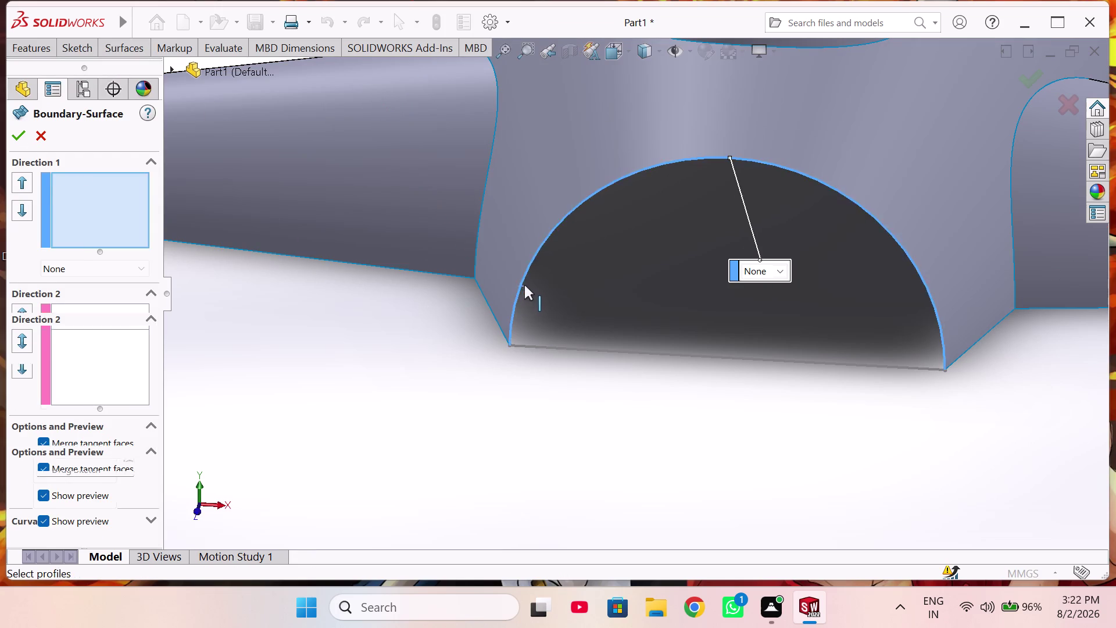
click(120, 365)
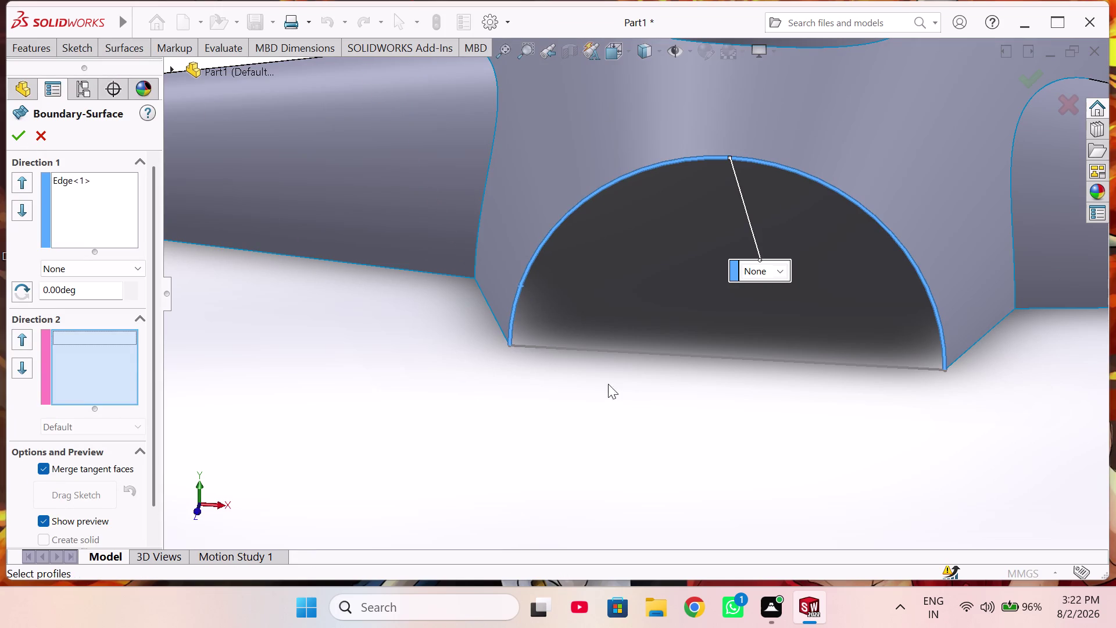
click(620, 352)
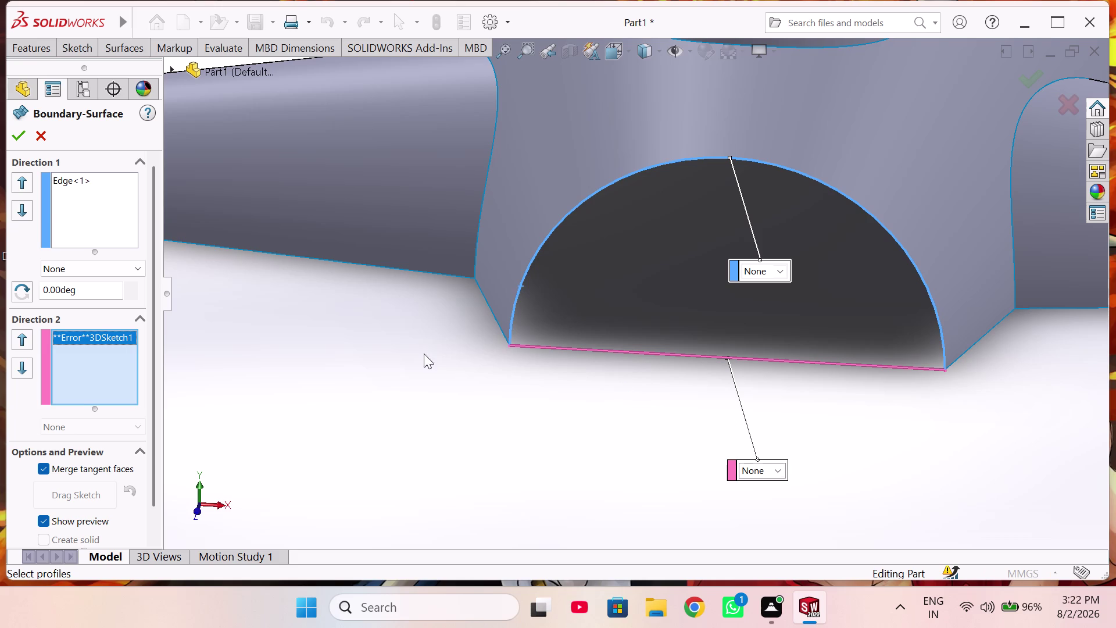
click(16, 138)
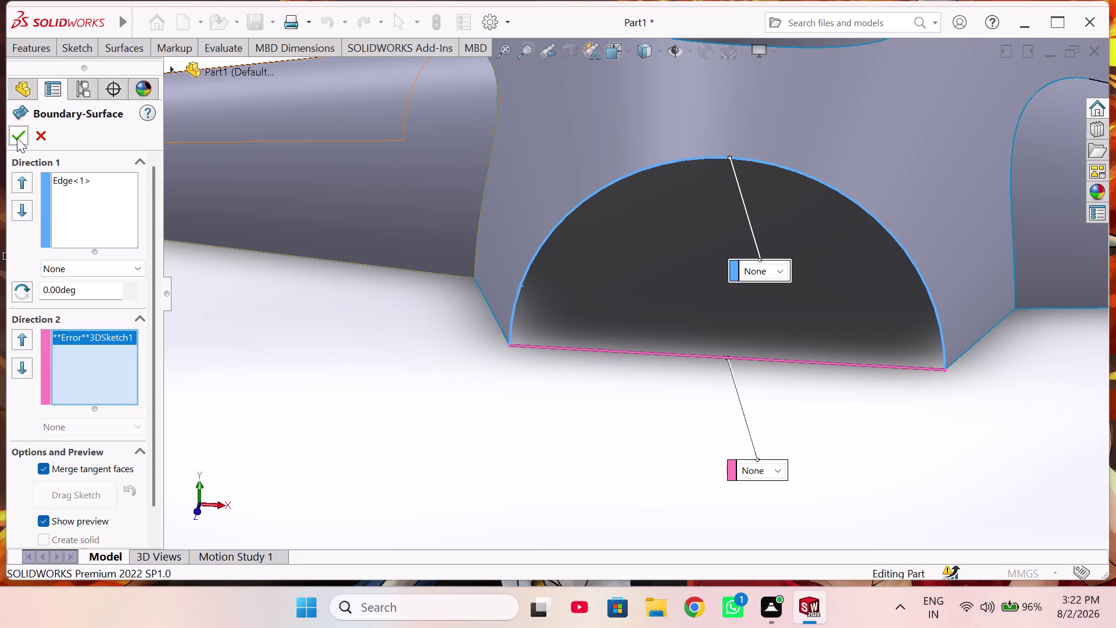
click(17, 138)
double_click(17, 138)
Remove the erroring 3DSketch1 from Direction 2 and cancel the Boundary Surface.
right_click(111, 339)
click(156, 392)
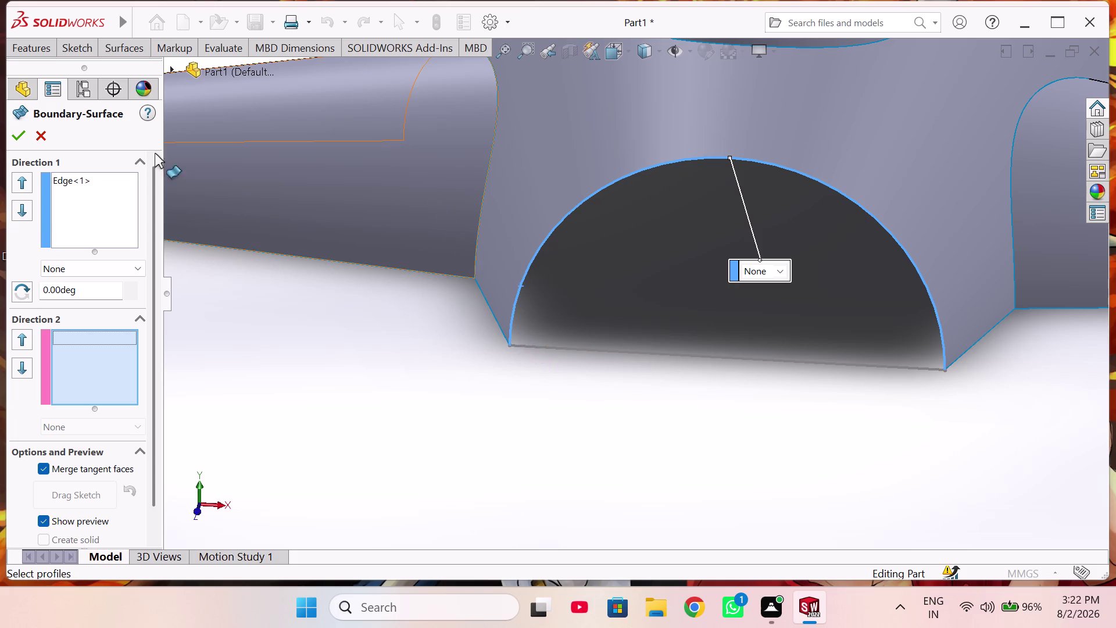
click(42, 136)
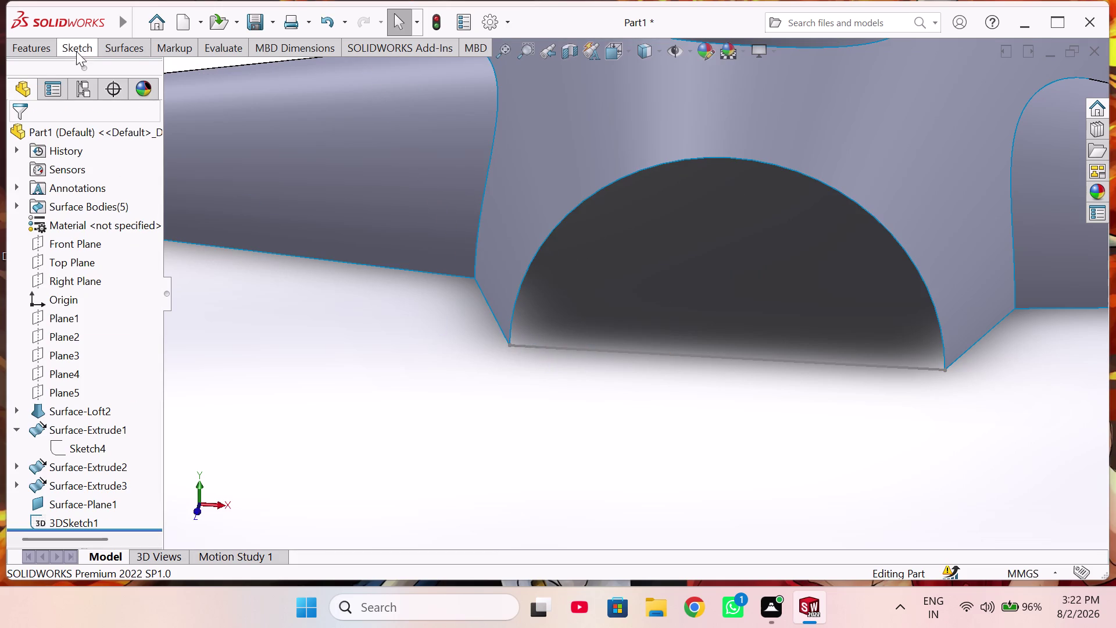
Start a Filled Surface with 3DSketch1 as the patch boundary and preview it.
click(136, 52)
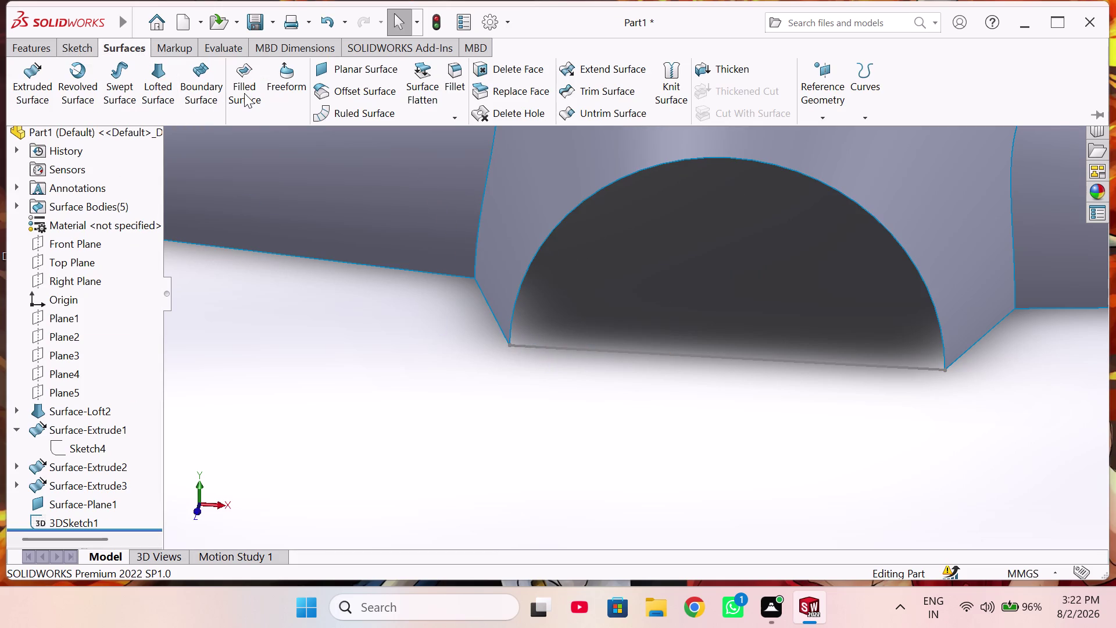
click(244, 93)
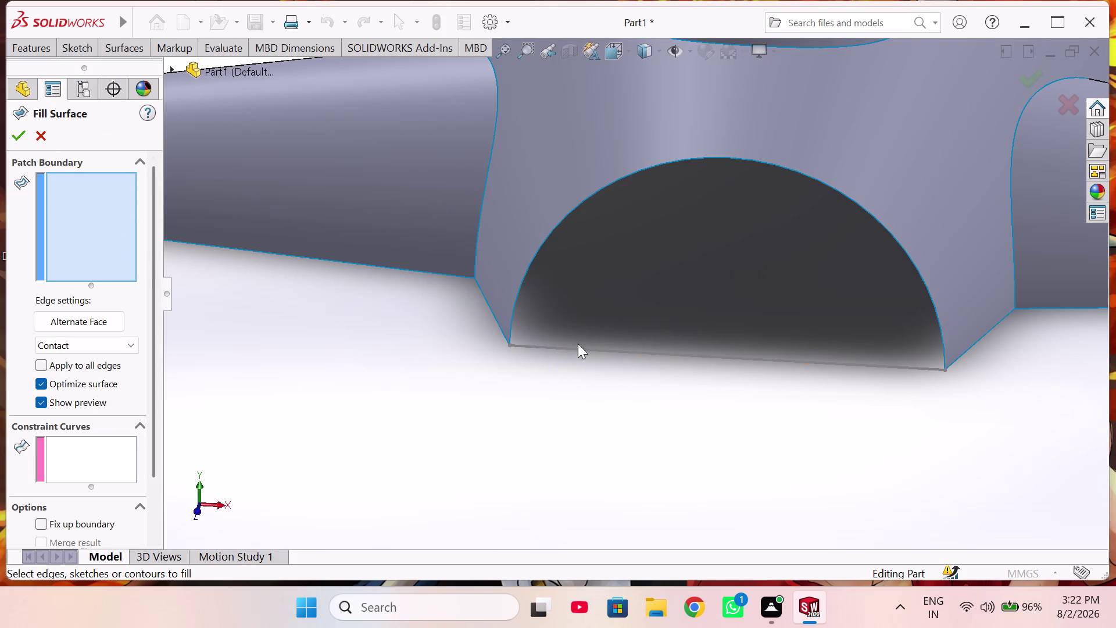
click(561, 345)
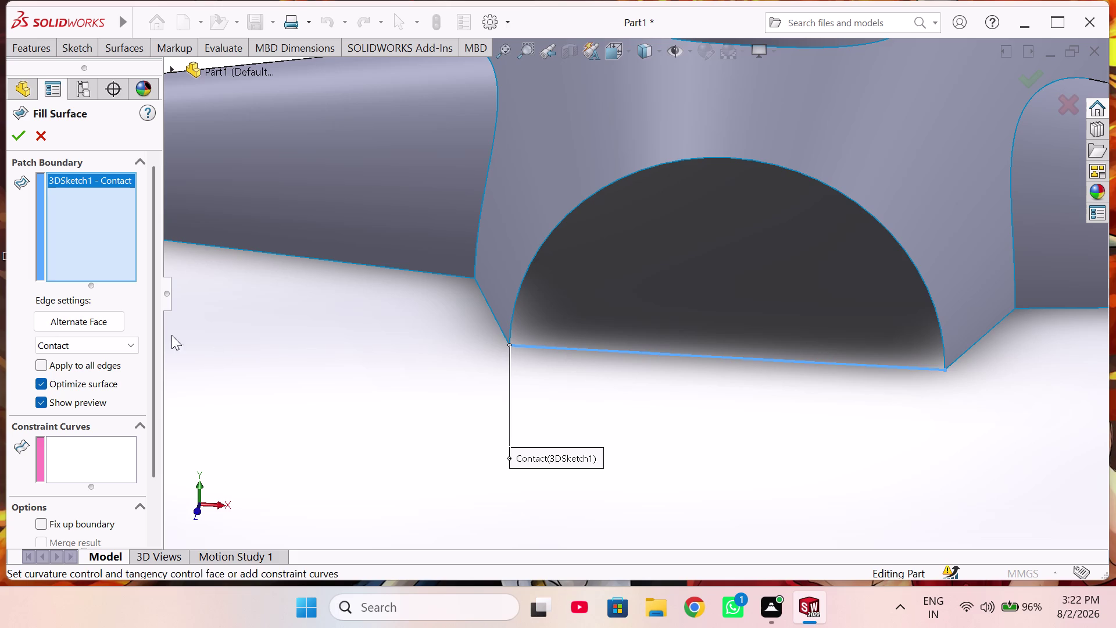
click(11, 136)
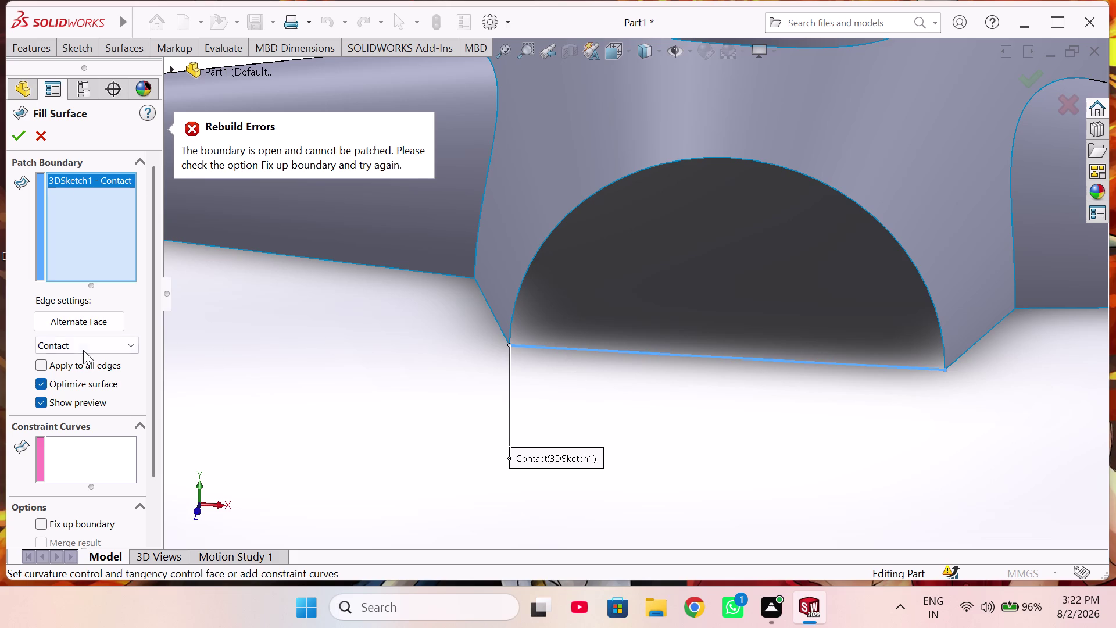
Add the arch edge as a constraint curve, try accepting, then exit the patch.
click(76, 453)
click(541, 242)
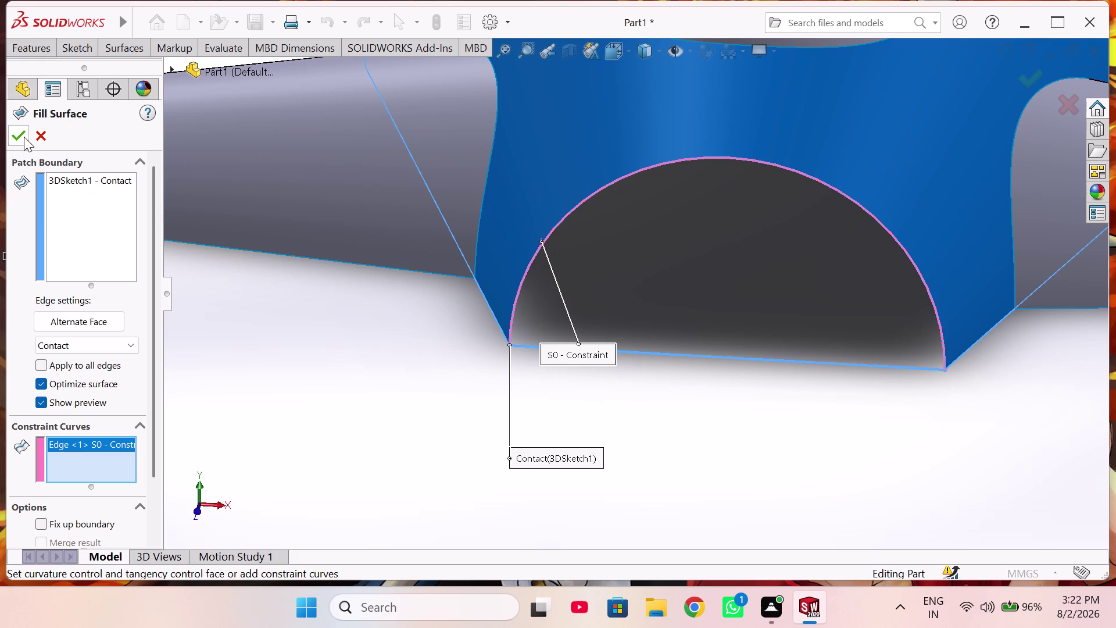
click(24, 136)
click(46, 131)
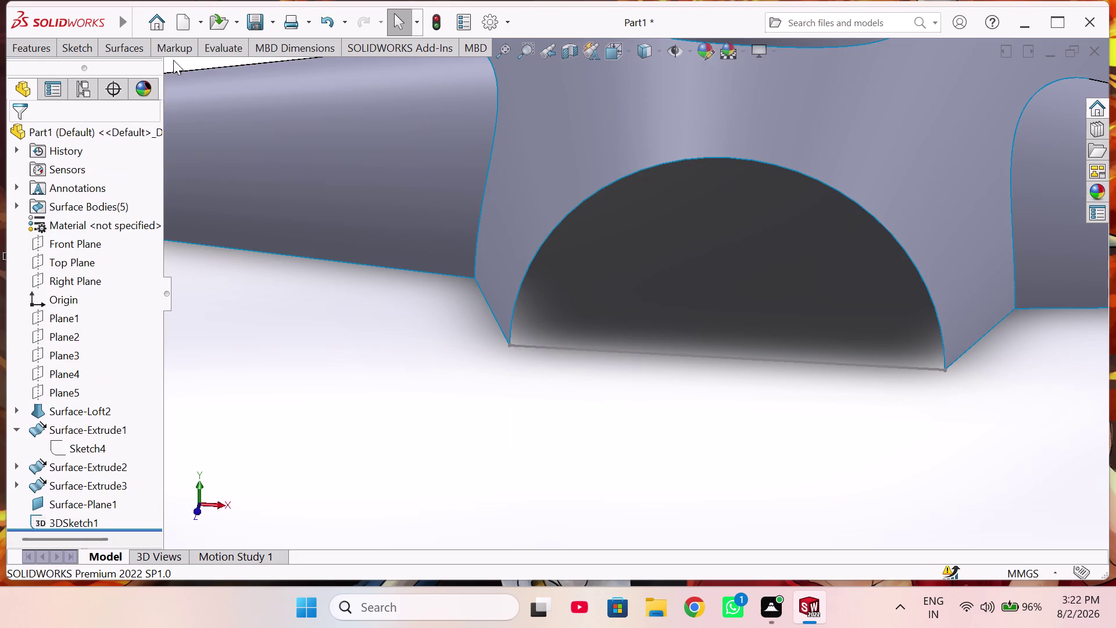
click(133, 46)
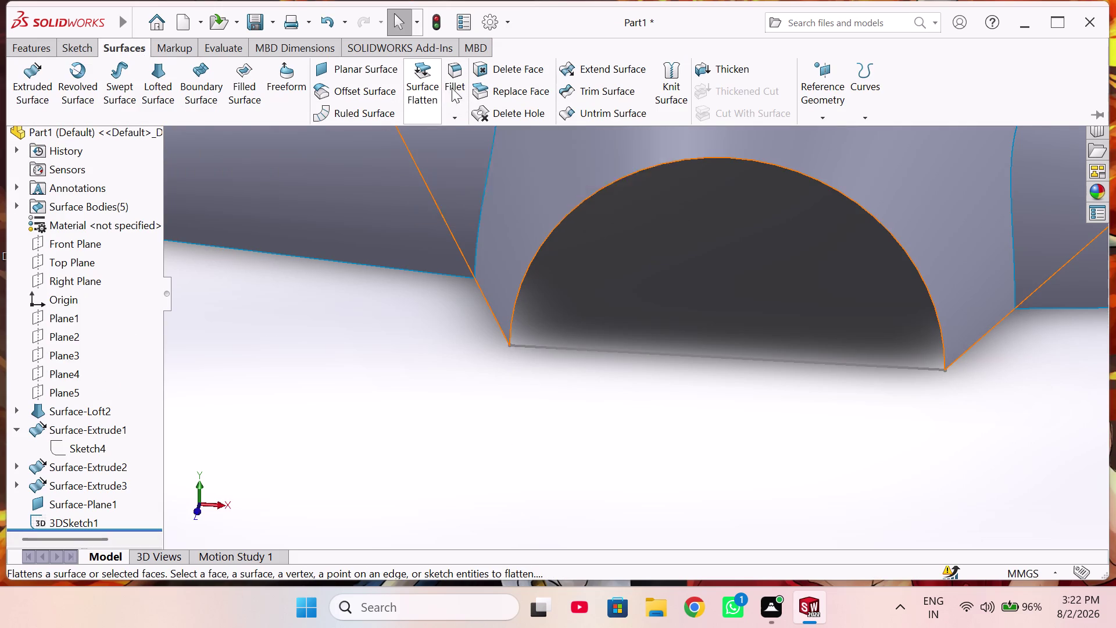
Check the Fillet dropdown without applying anything, then start a Knit Surface.
click(449, 123)
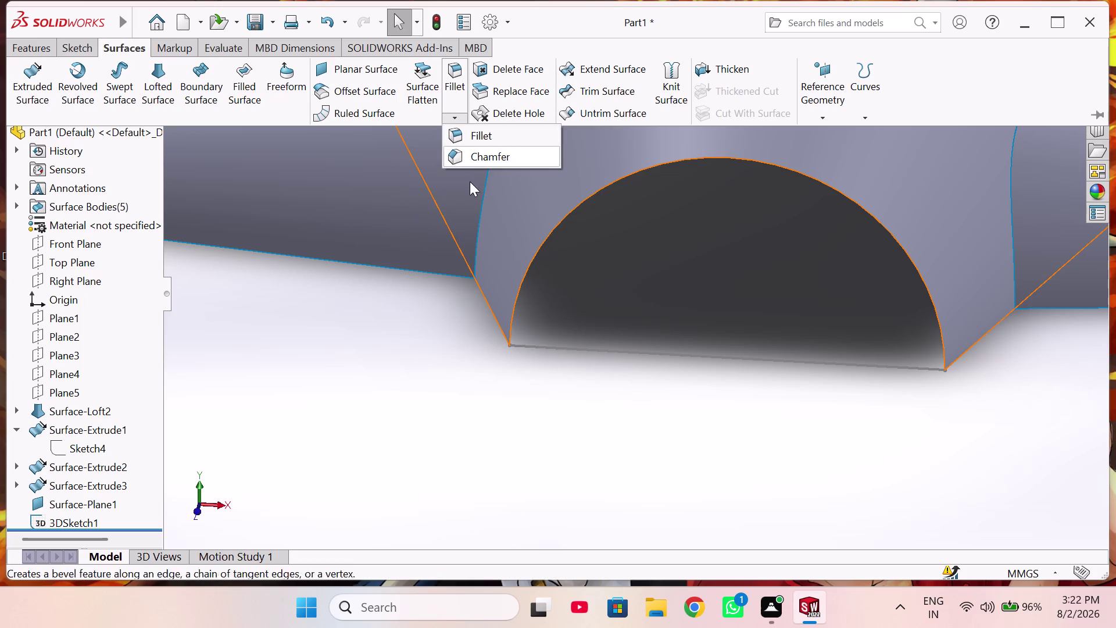
click(351, 310)
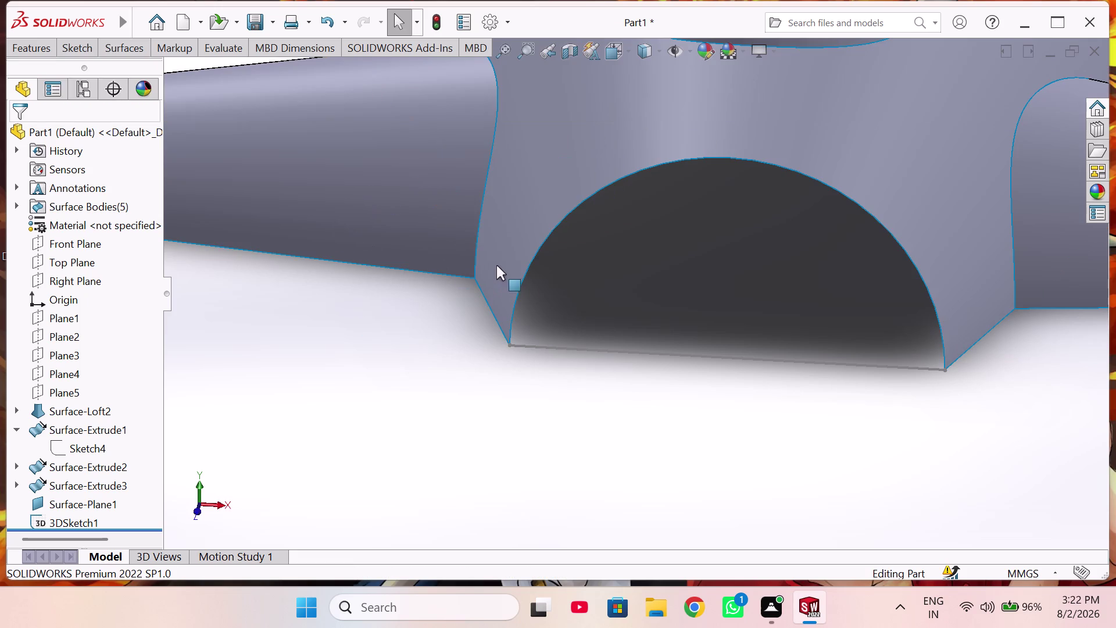
click(132, 45)
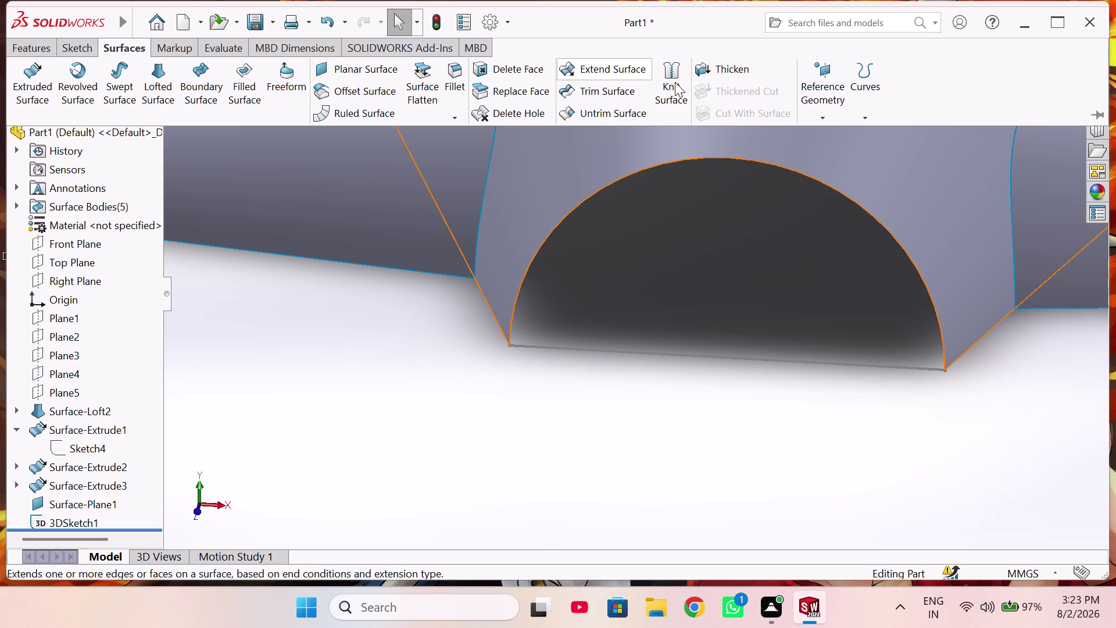
click(675, 81)
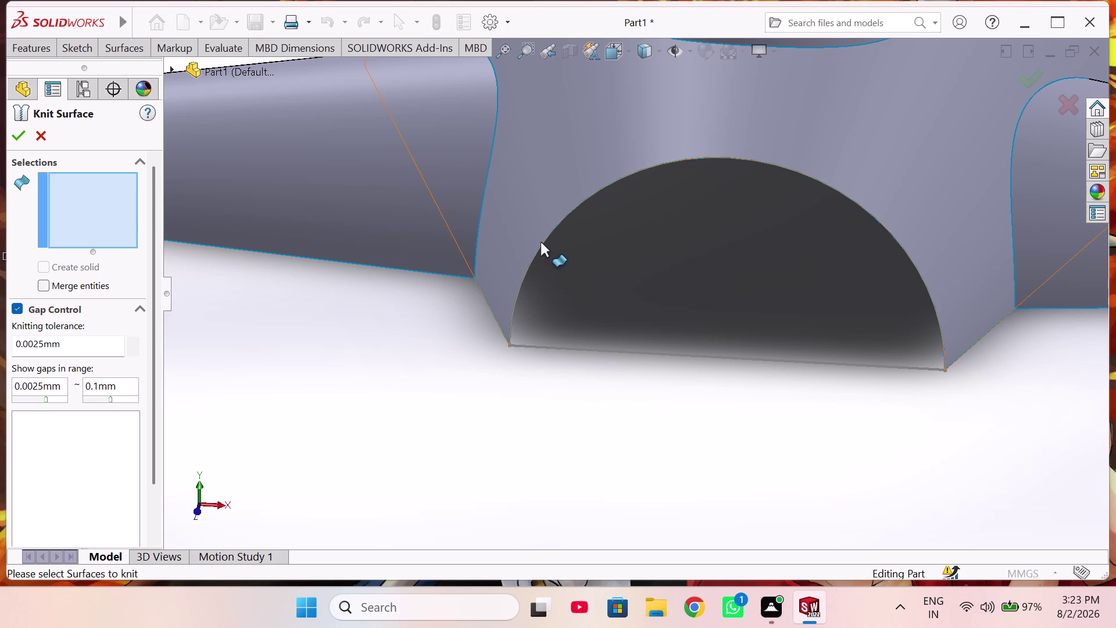
scroll(up, 3)
middle_click(567, 249)
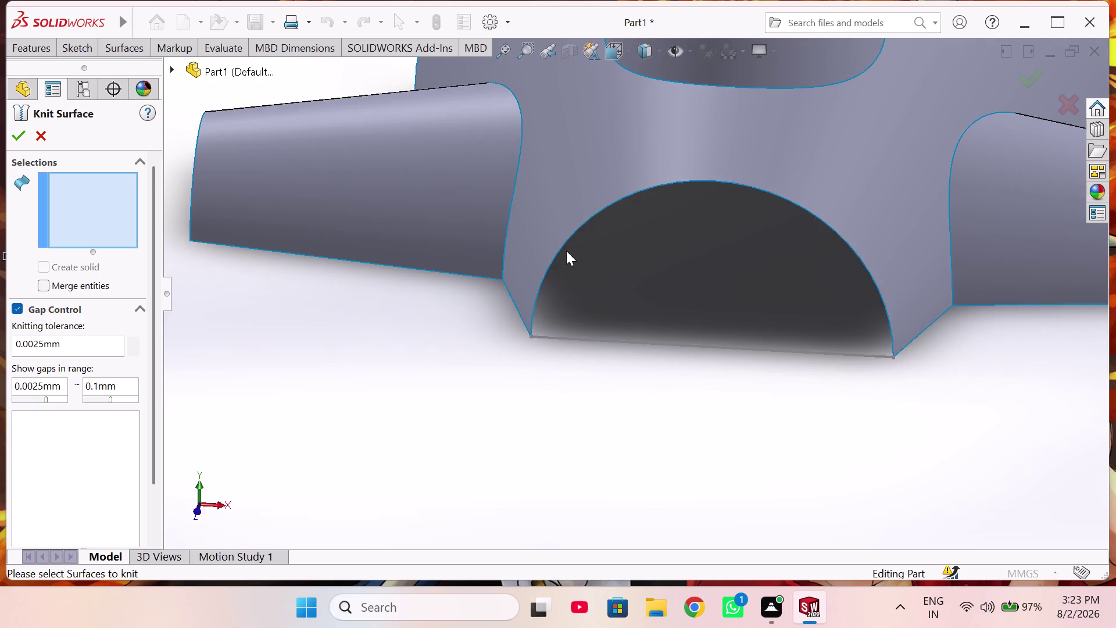
scroll(down, 3)
click(47, 283)
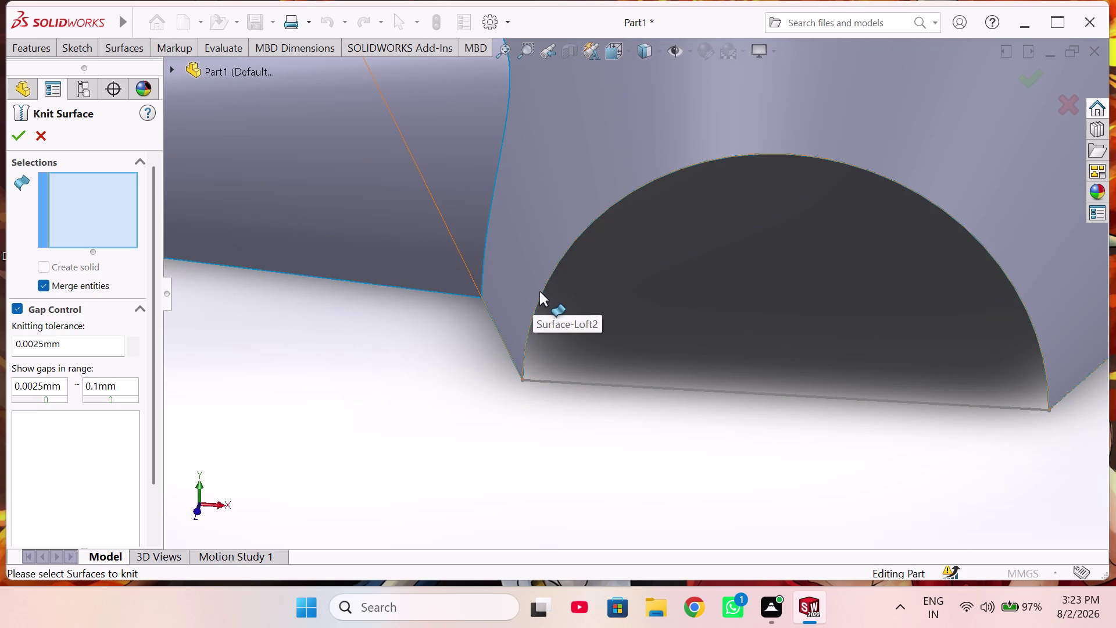
scroll(up, 3)
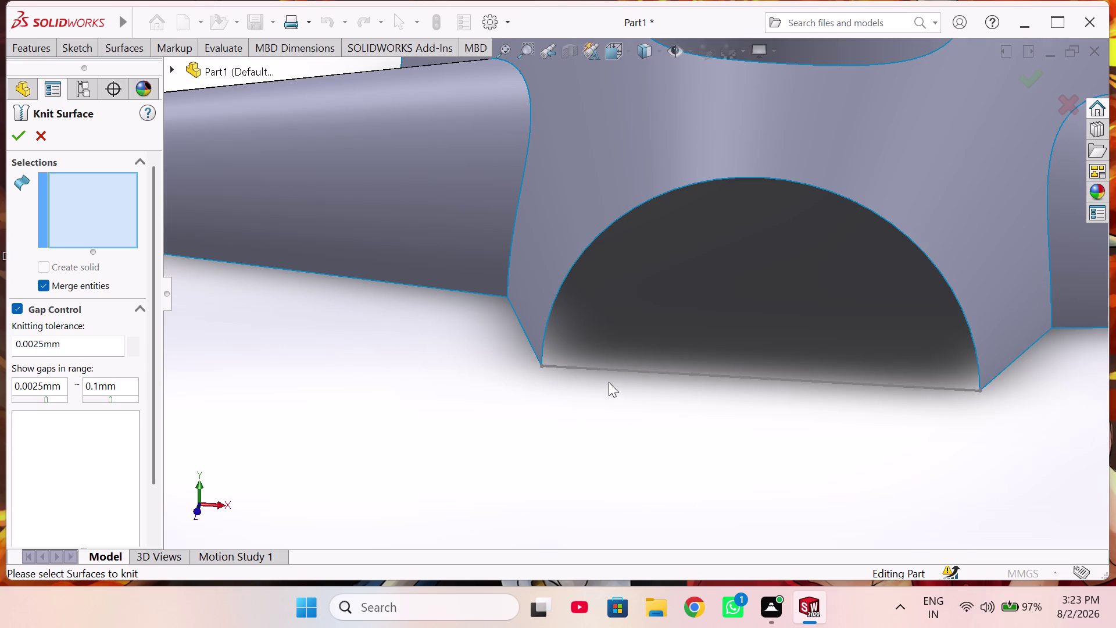
click(656, 371)
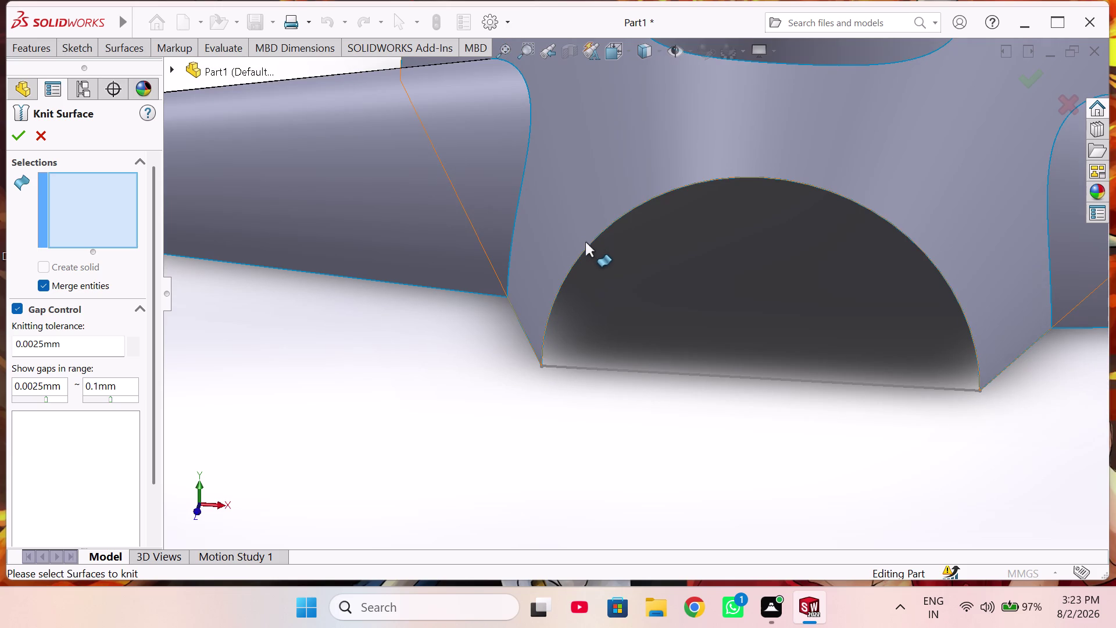
click(586, 246)
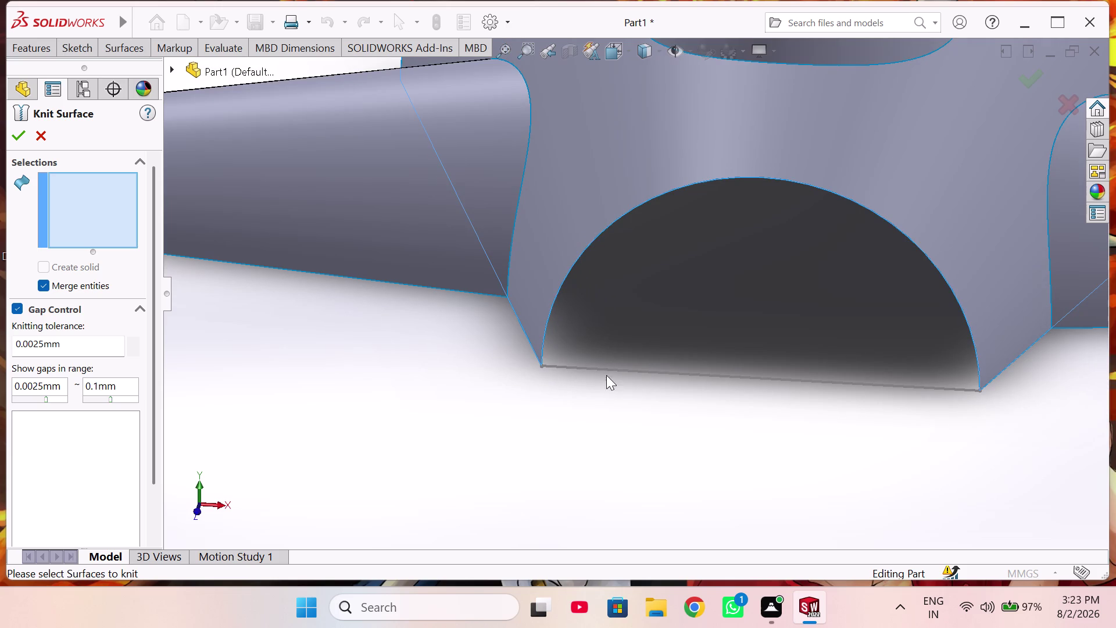
click(540, 363)
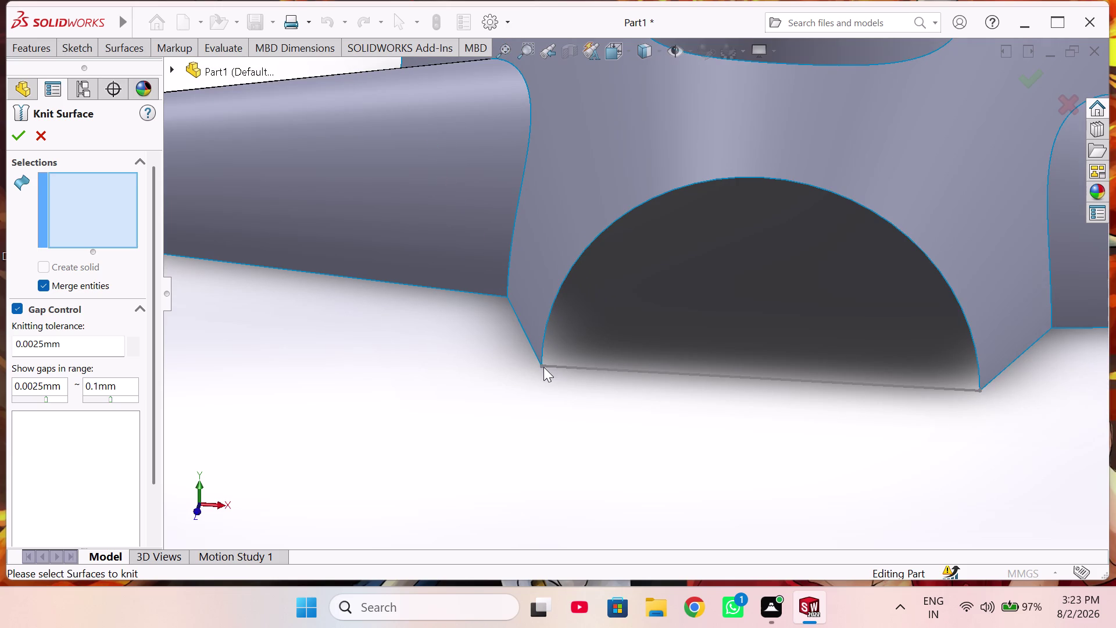
click(543, 364)
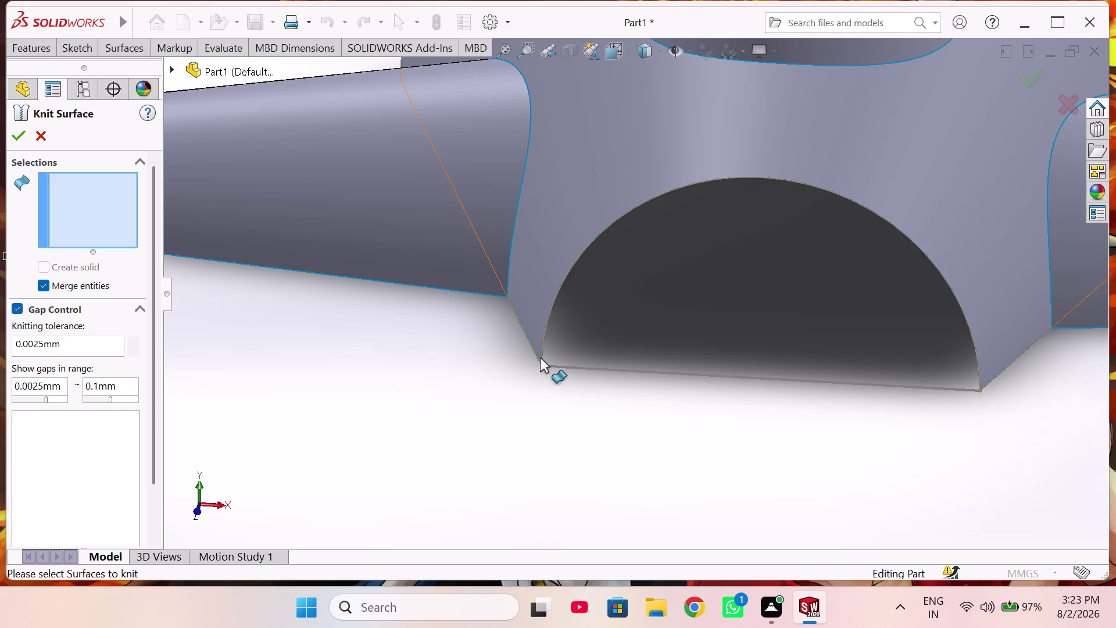
click(540, 357)
click(549, 371)
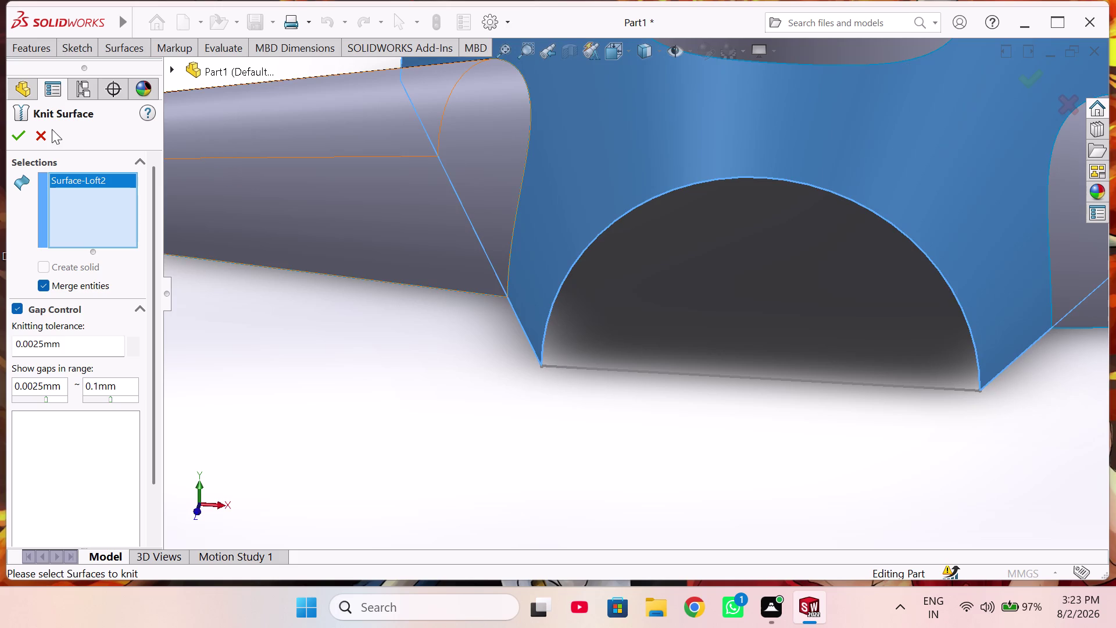
click(46, 135)
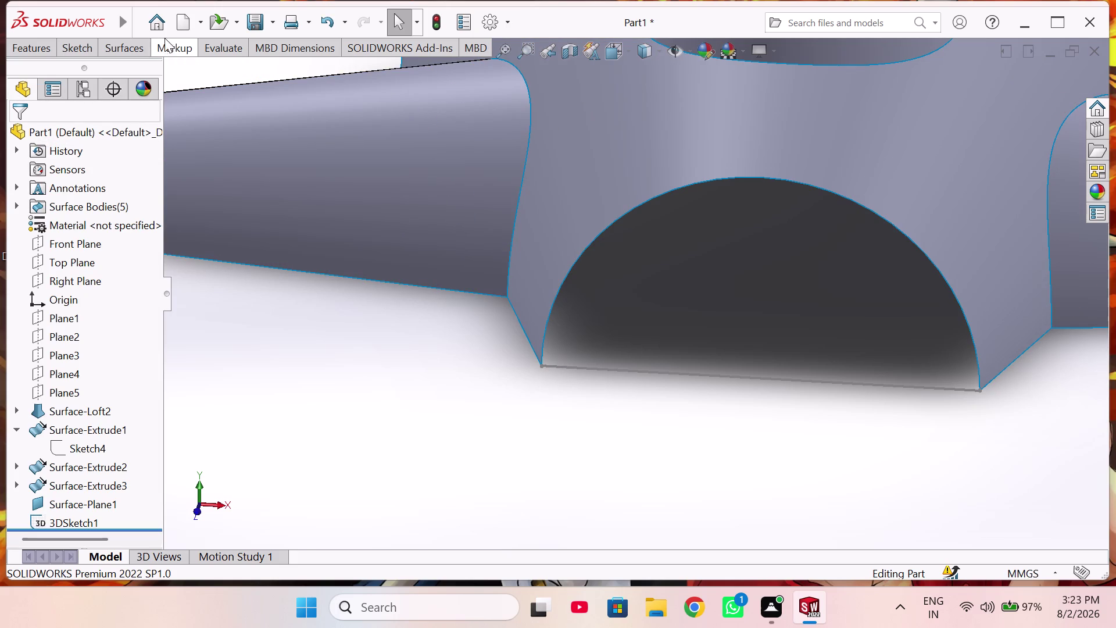
click(110, 46)
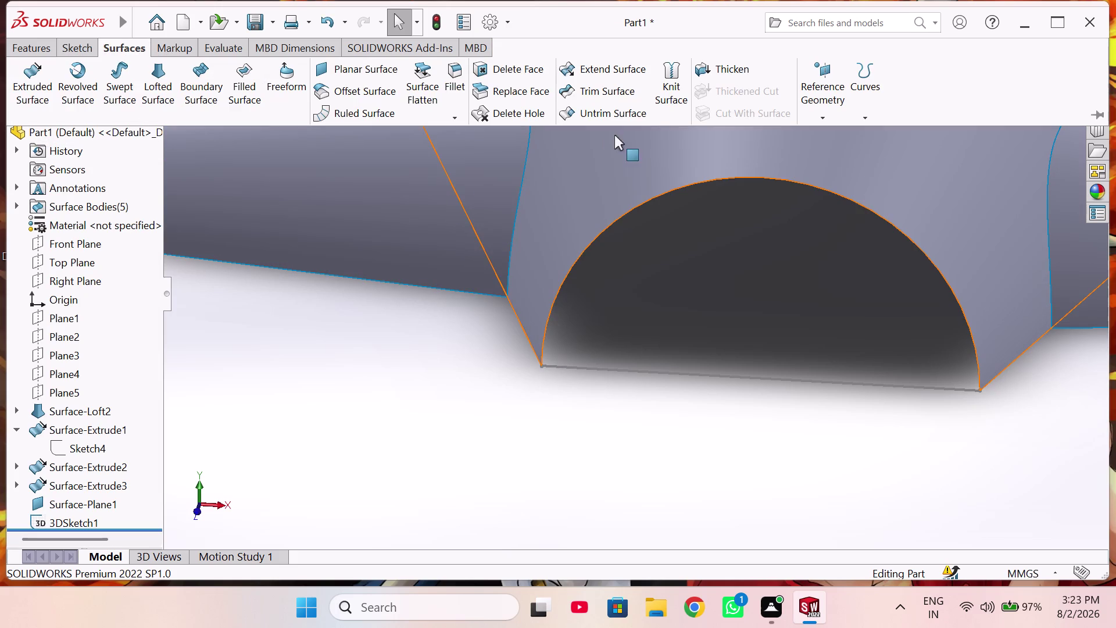